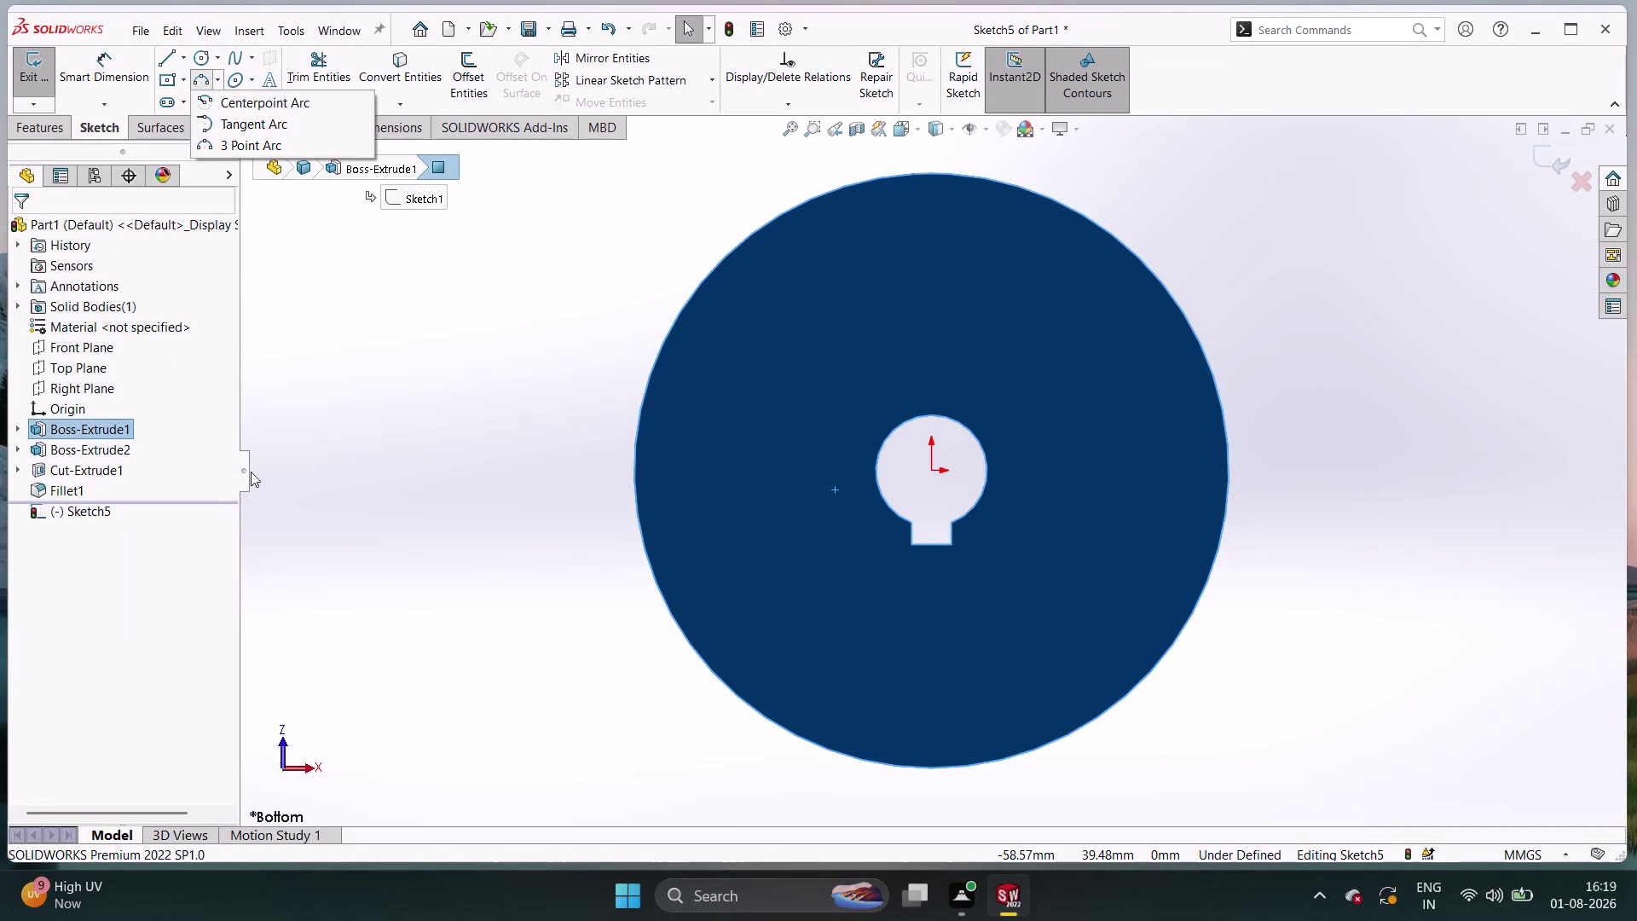
Orbit the disc edge-on and back, checking its face and Ø75 diameter.
key(Escape)
key(Escape)
key(Escape)
middle_drag(303, 476, 469, 530)
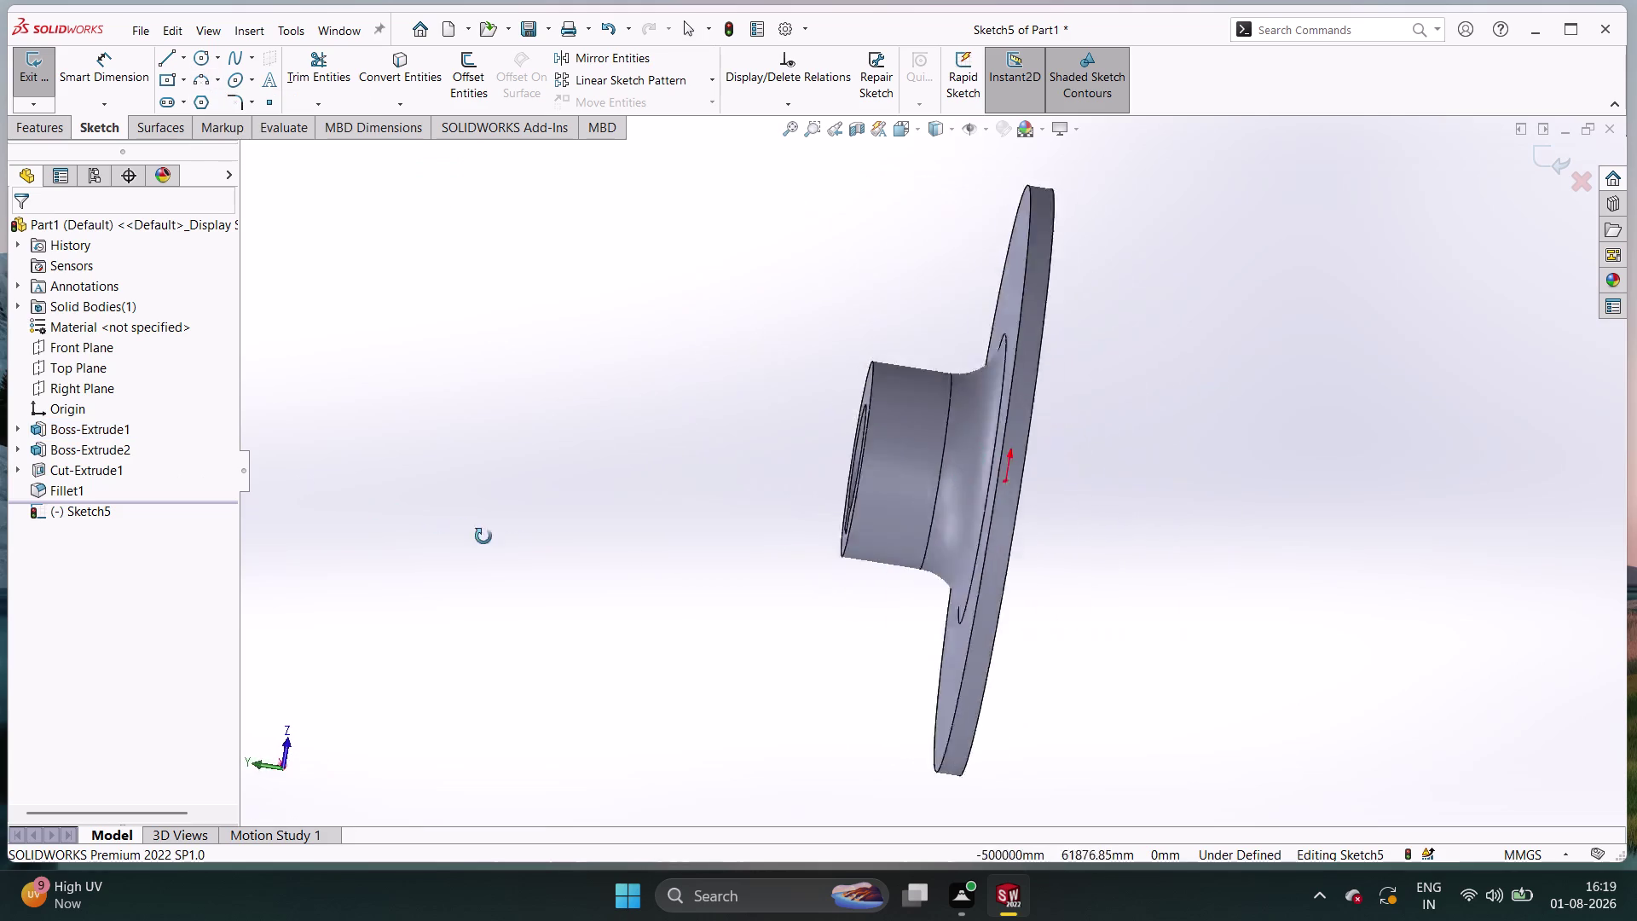
middle_drag(469, 529, 556, 563)
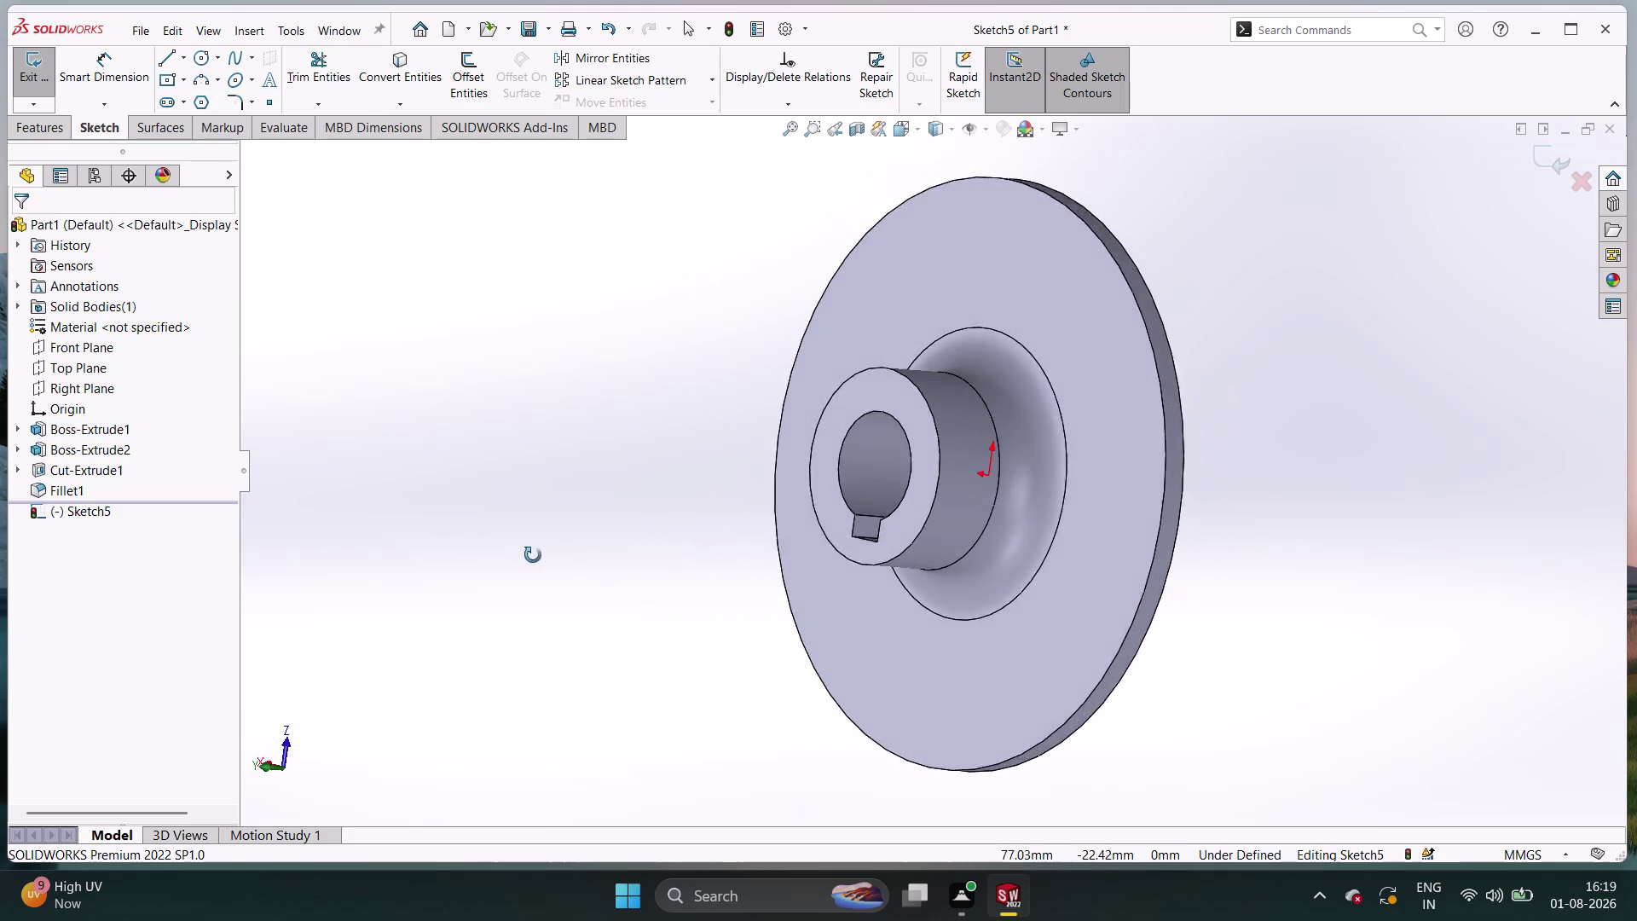
middle_drag(556, 563, 322, 522)
click(703, 495)
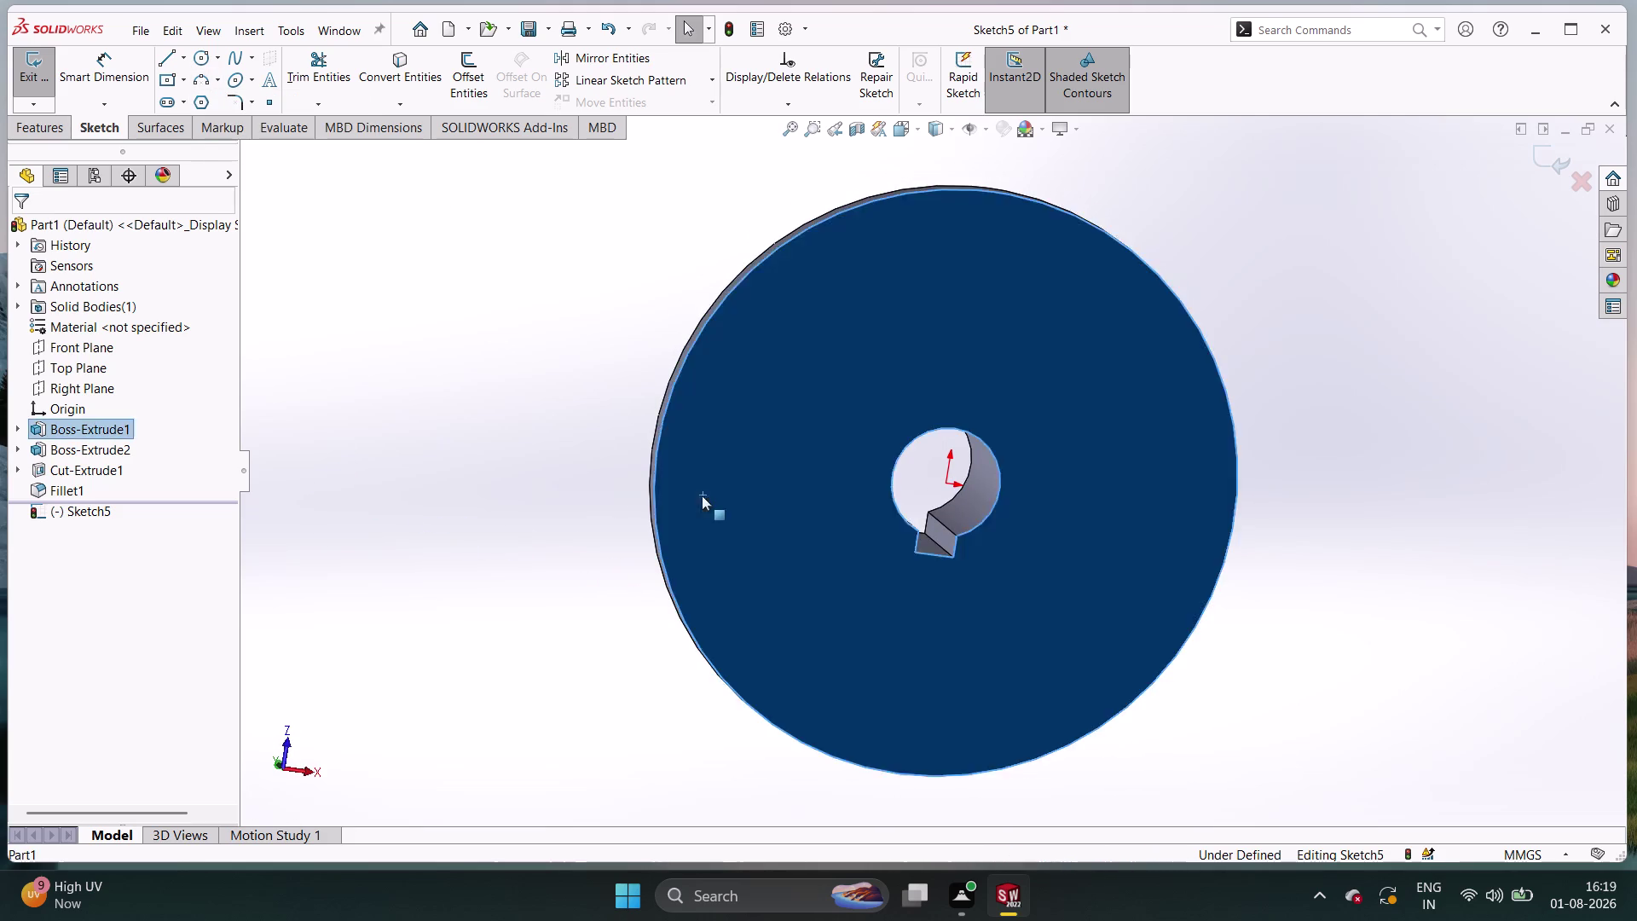
click(831, 485)
double_click(823, 487)
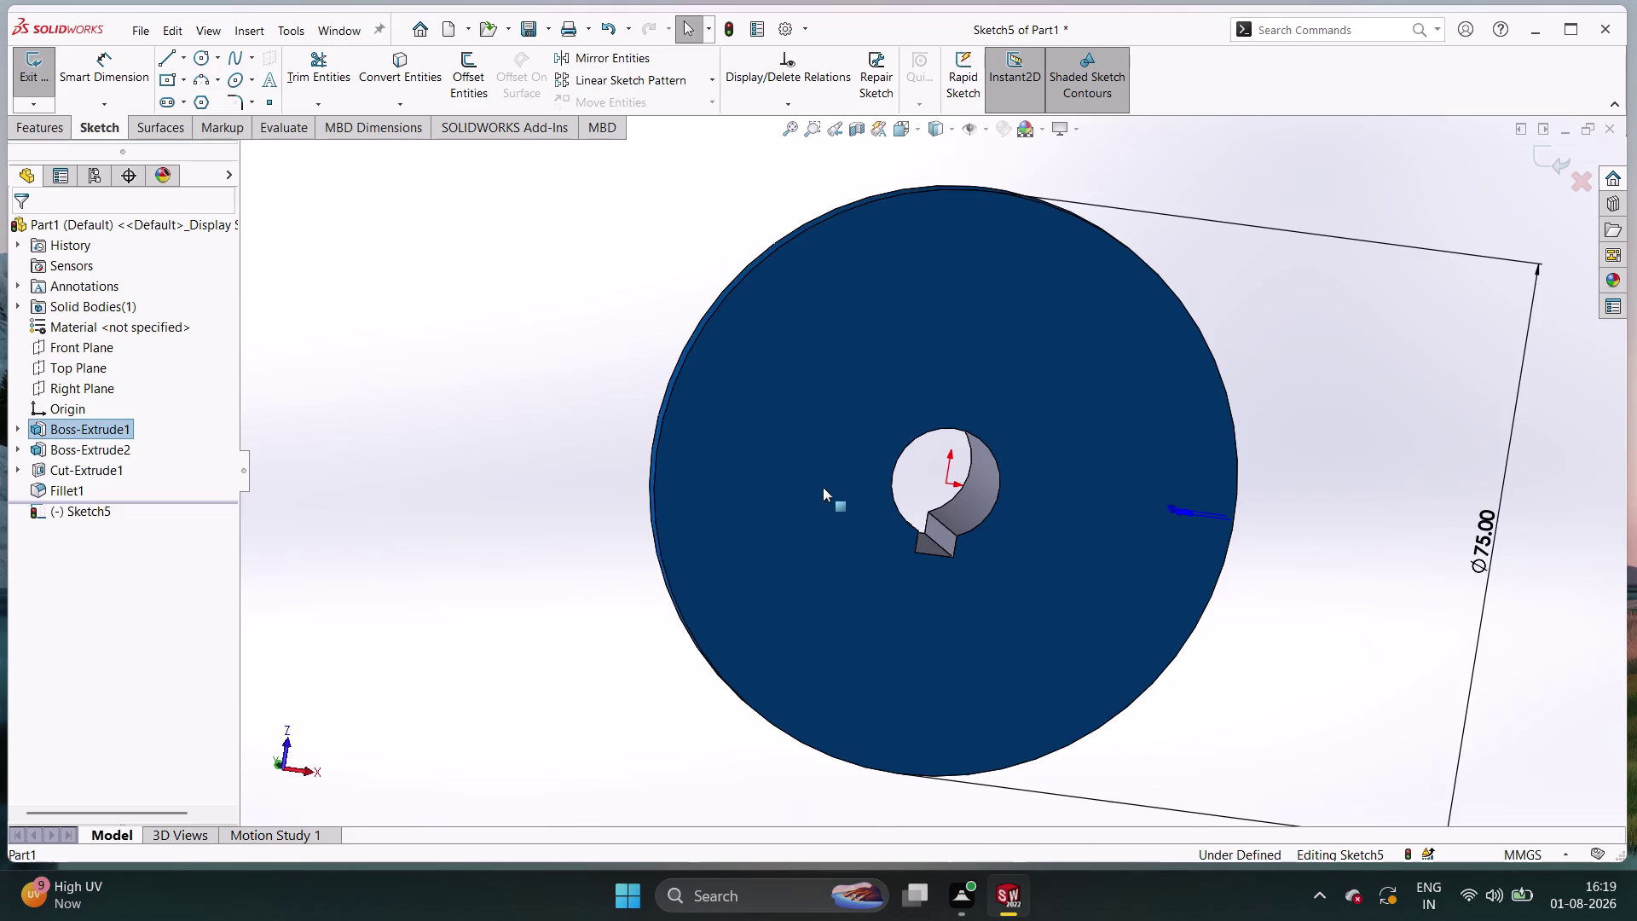
double_click(823, 487)
right_click(823, 487)
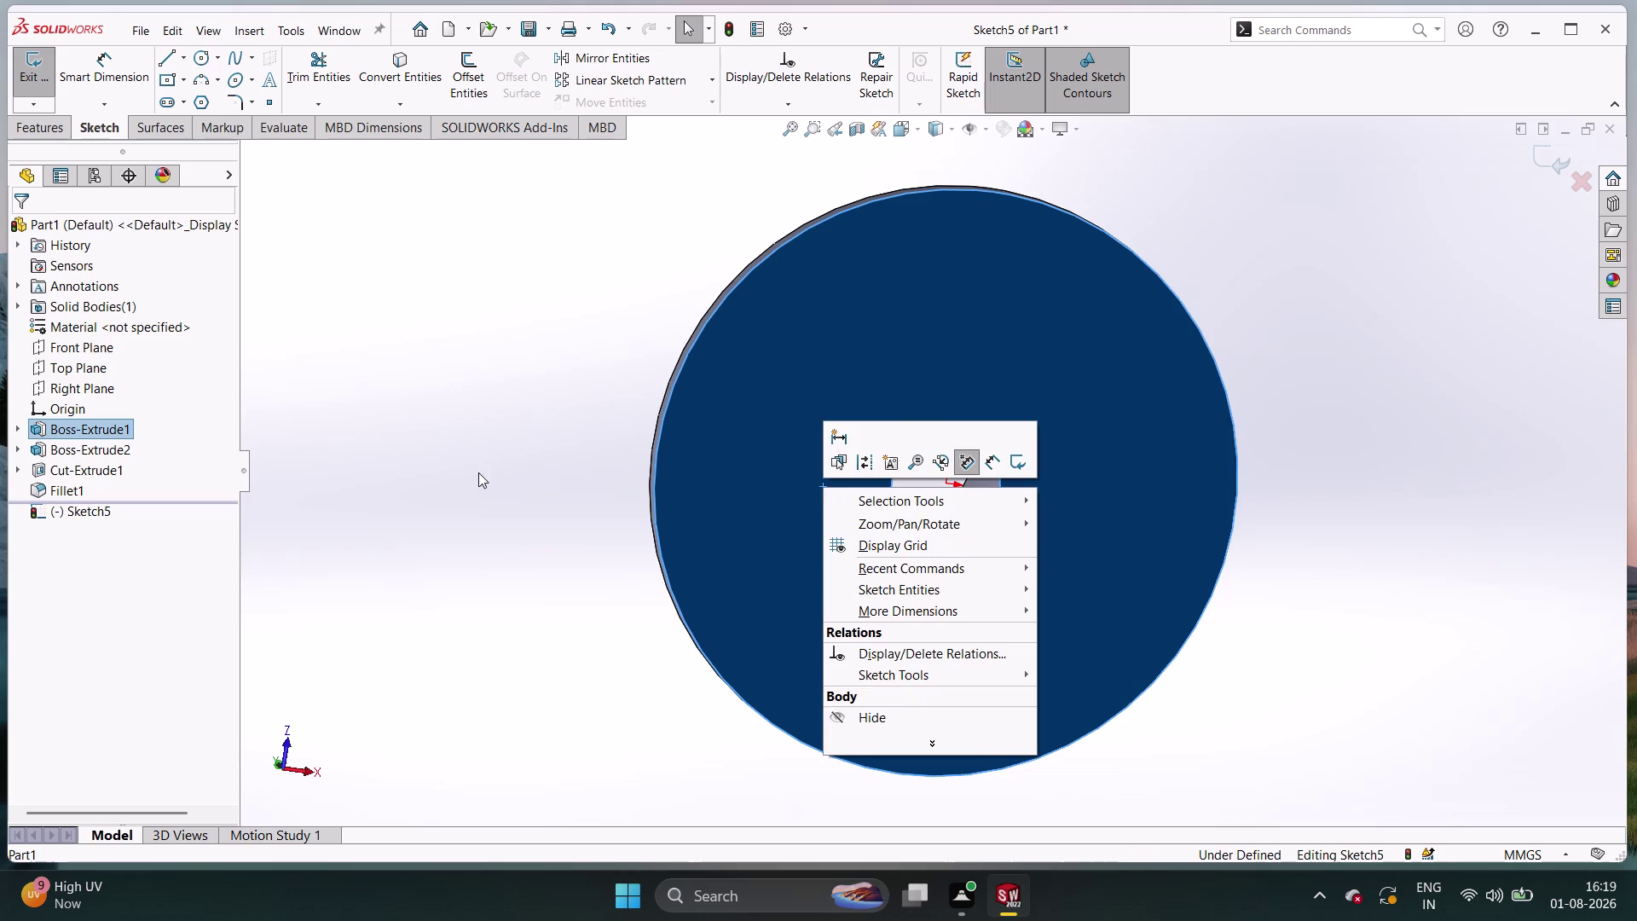
key(Escape)
Readjust the view of the disc face and clear the face selection.
key(Escape)
key(Escape)
key(Escape)
click(758, 418)
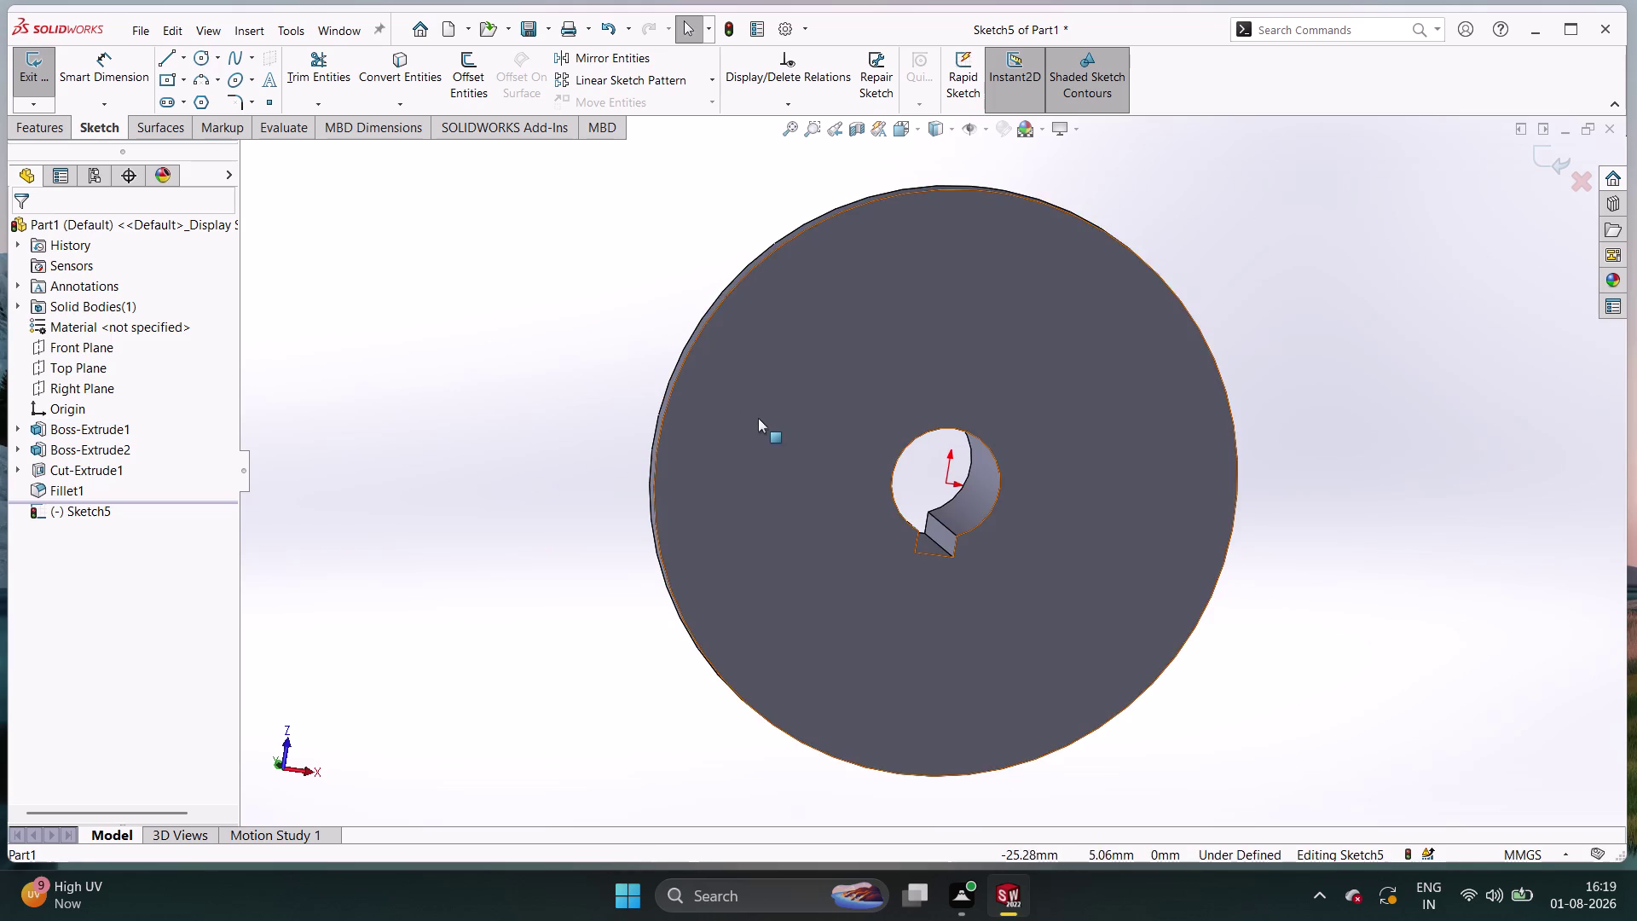
drag(759, 436, 739, 381)
click(738, 381)
middle_drag(761, 438, 655, 401)
middle_drag(792, 377, 886, 374)
click(816, 409)
right_click(816, 408)
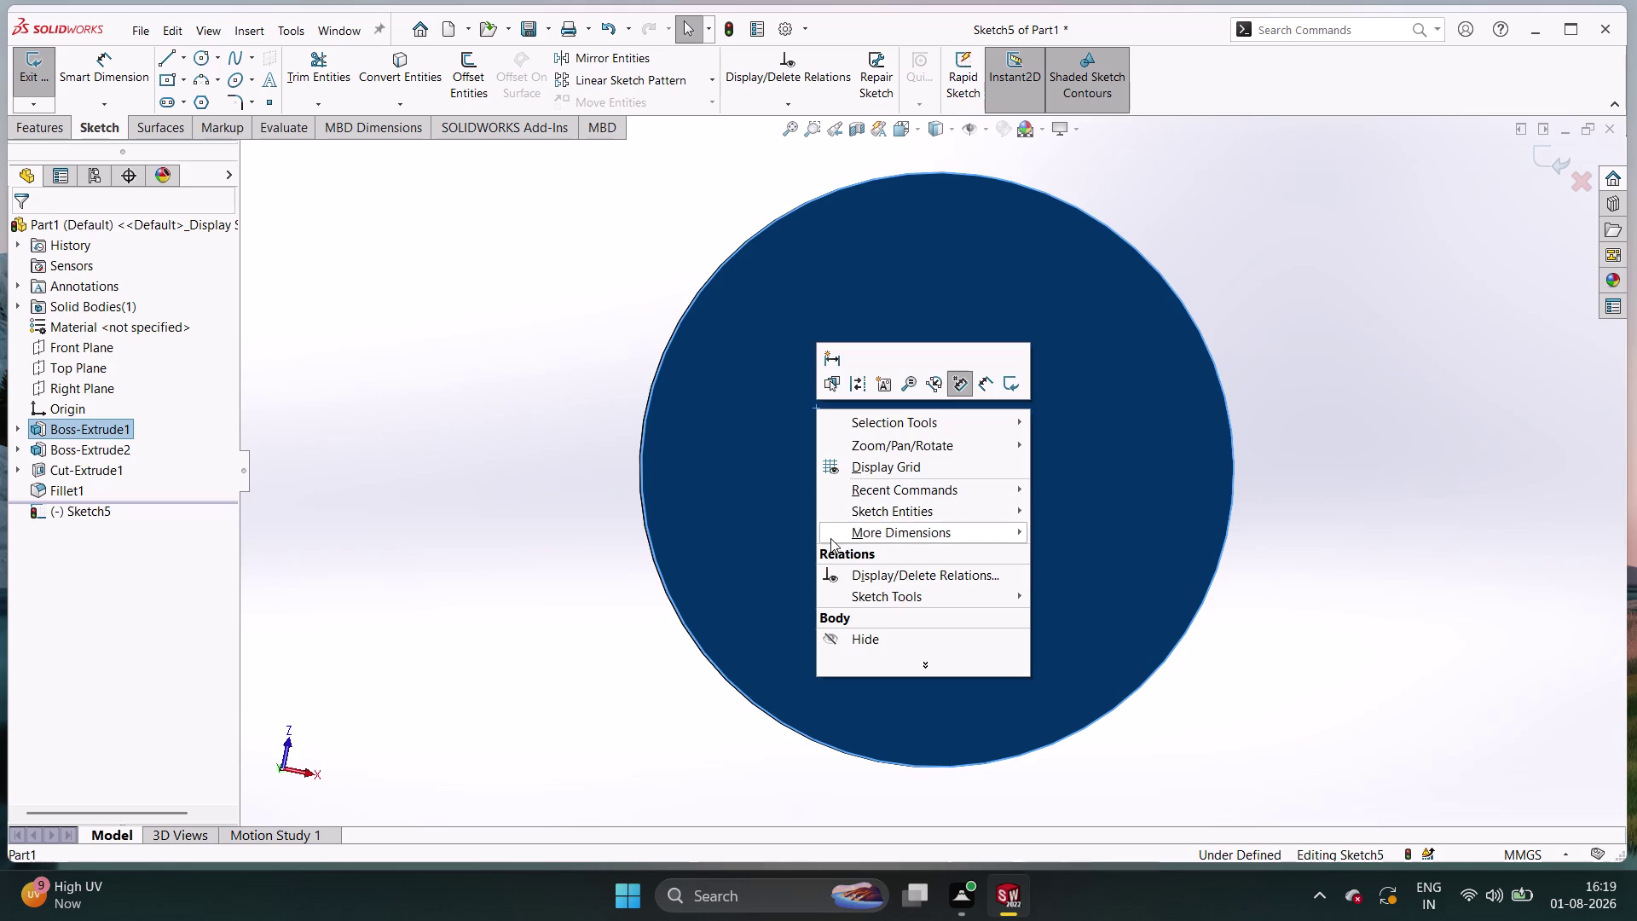
click(573, 580)
click(636, 513)
click(650, 501)
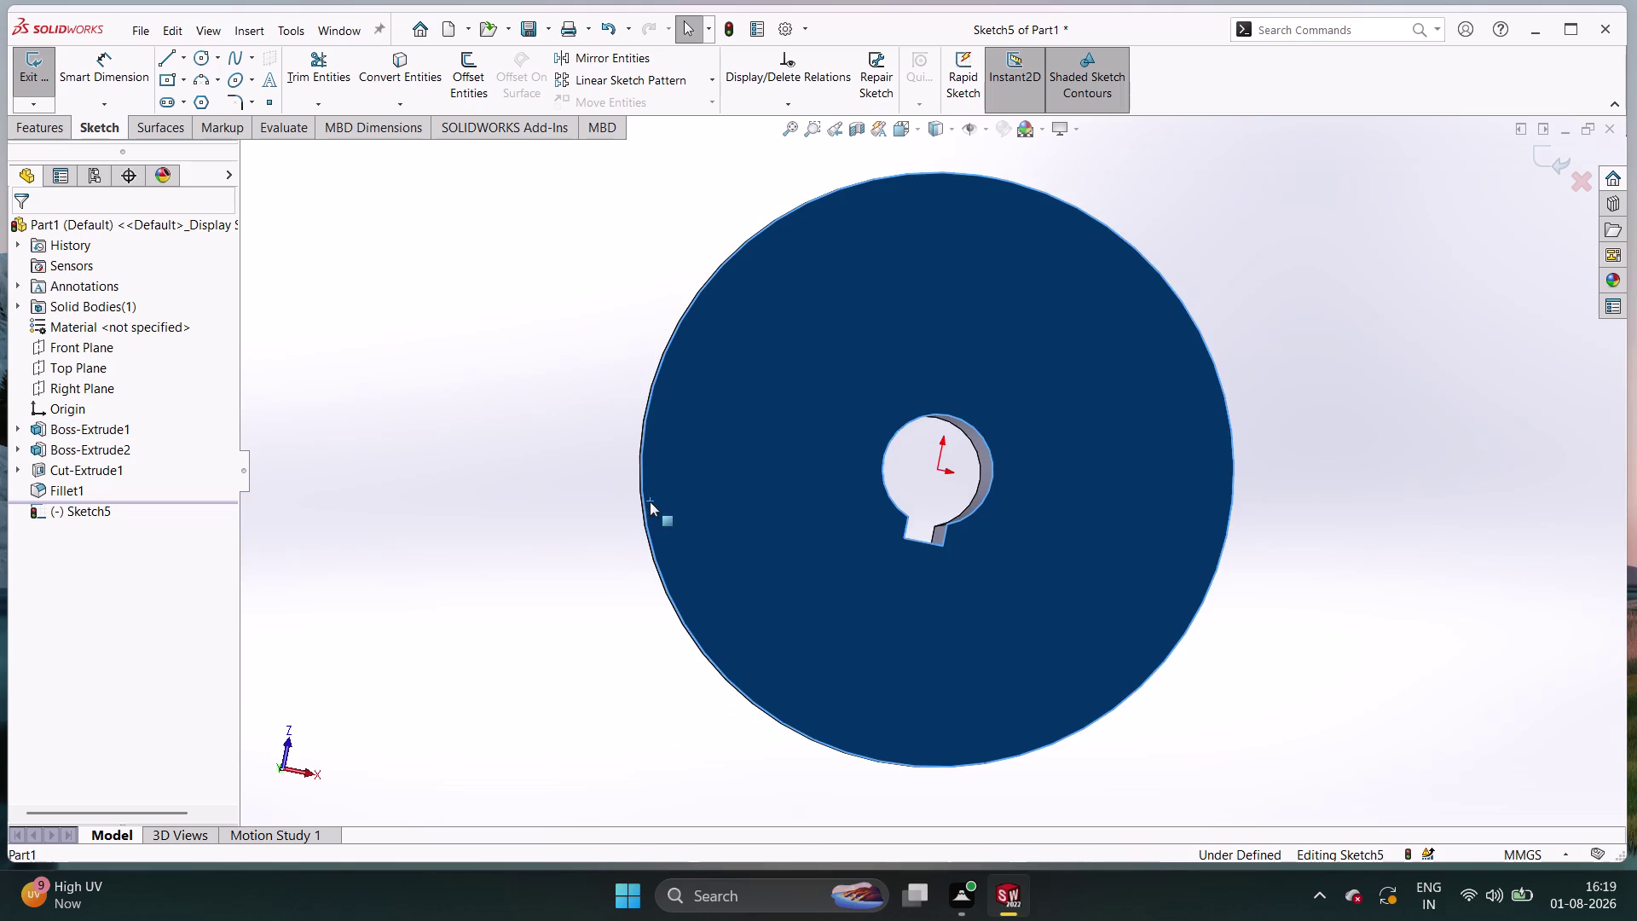
click(680, 459)
key(Escape)
key(Escape)
key(Escape)
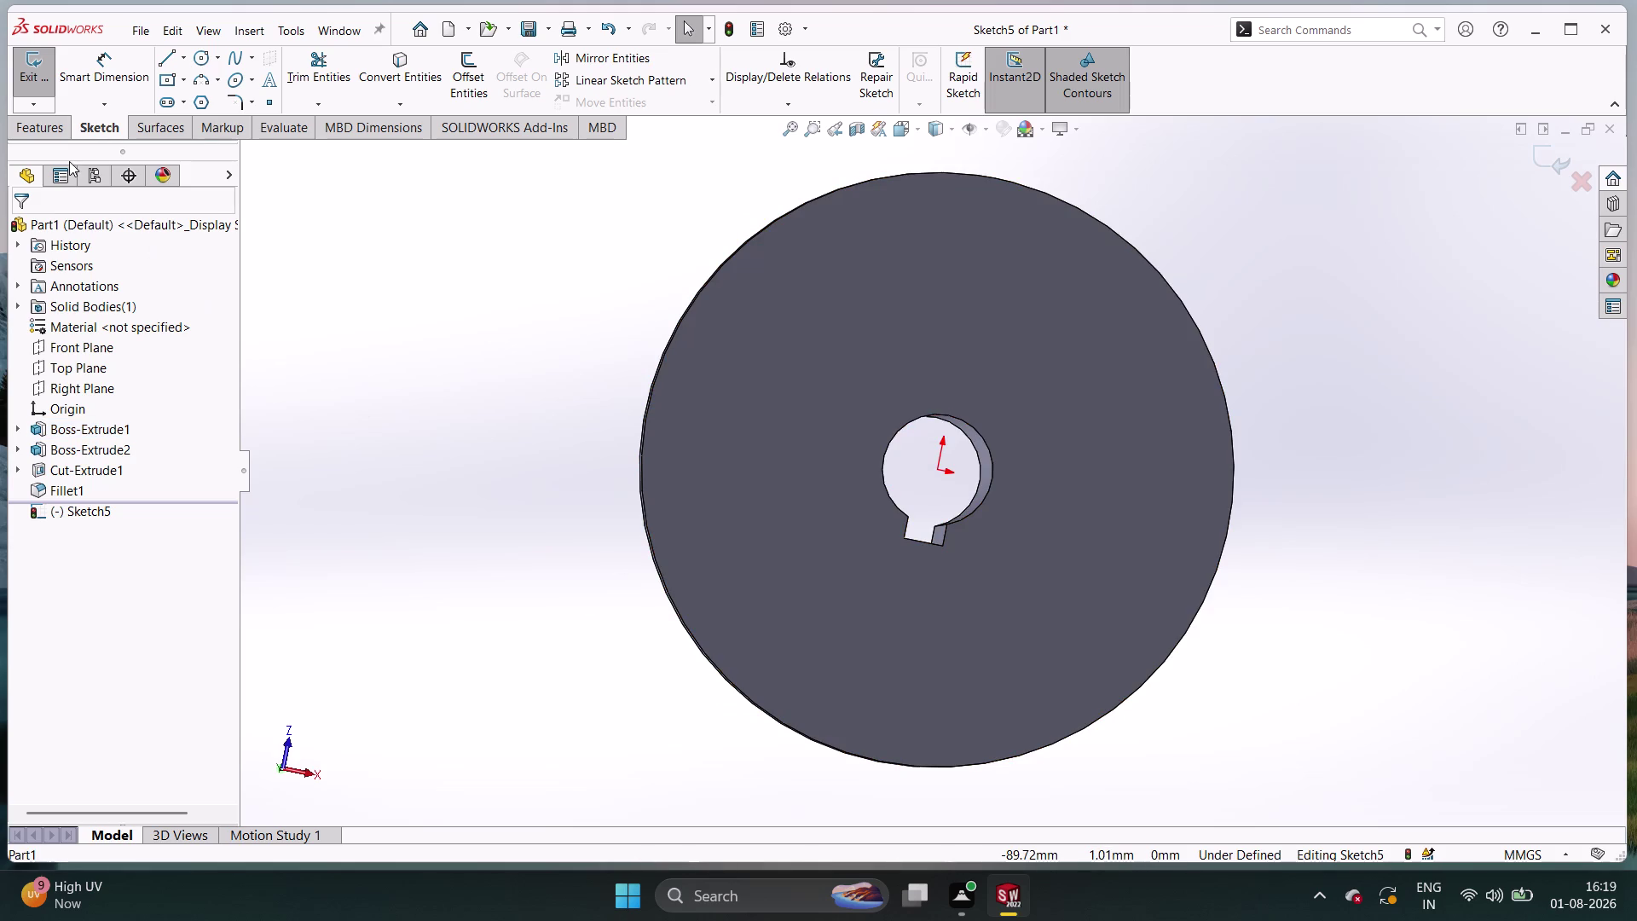
Tilt the view to inspect the keyway depth, then reselect the disc's flat face.
click(35, 120)
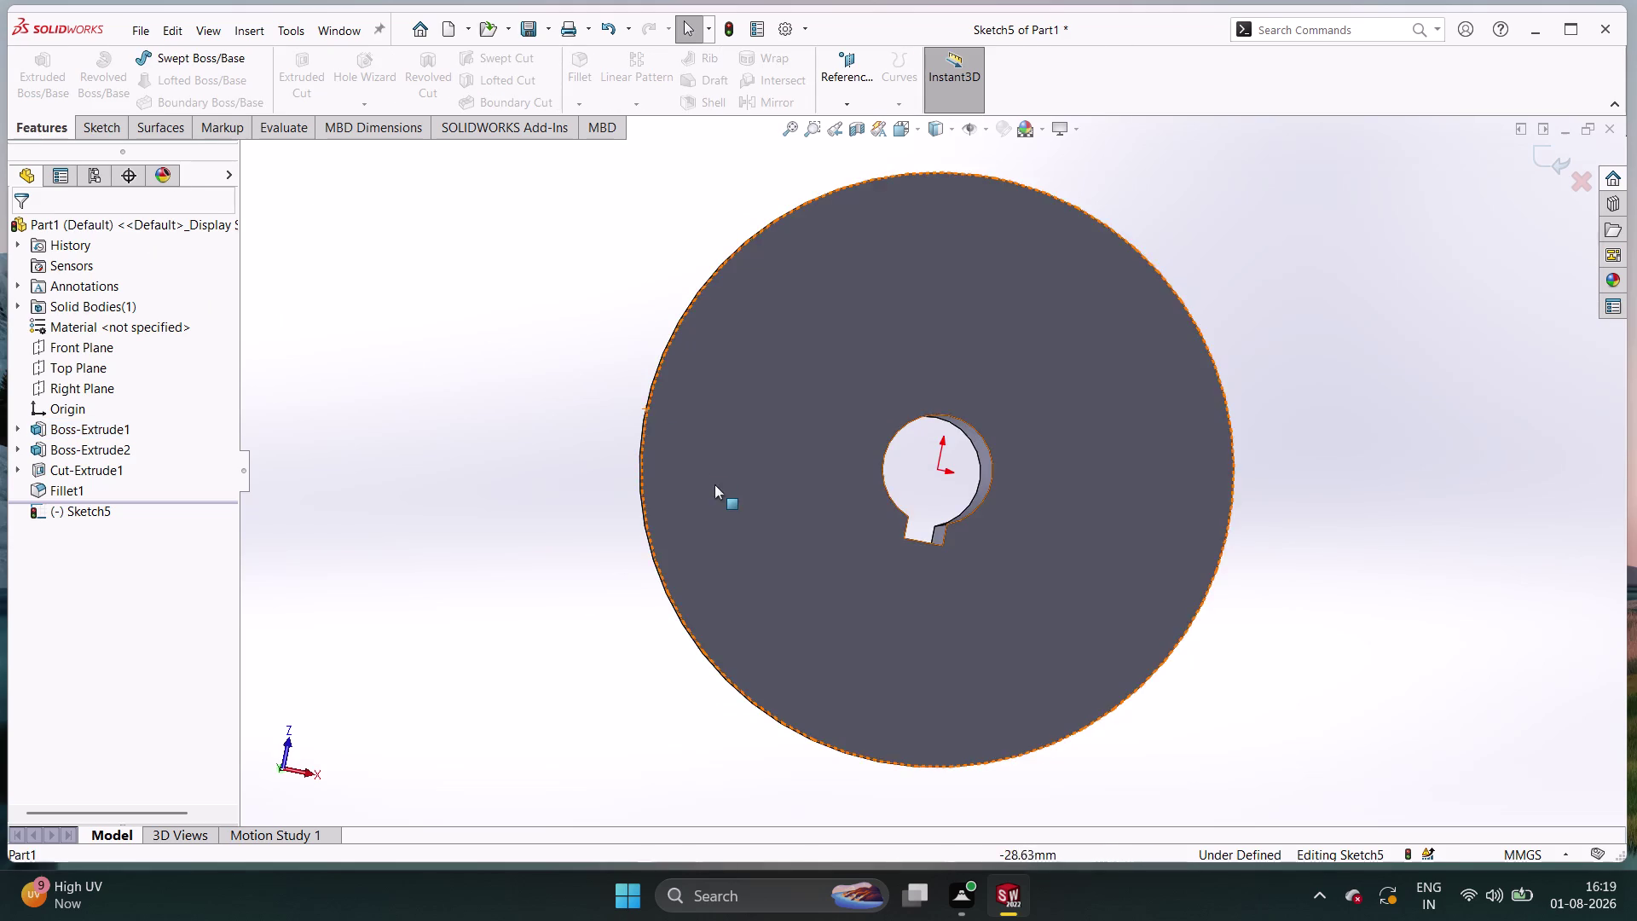
double_click(714, 484)
click(754, 448)
click(759, 448)
key(Escape)
key(Escape)
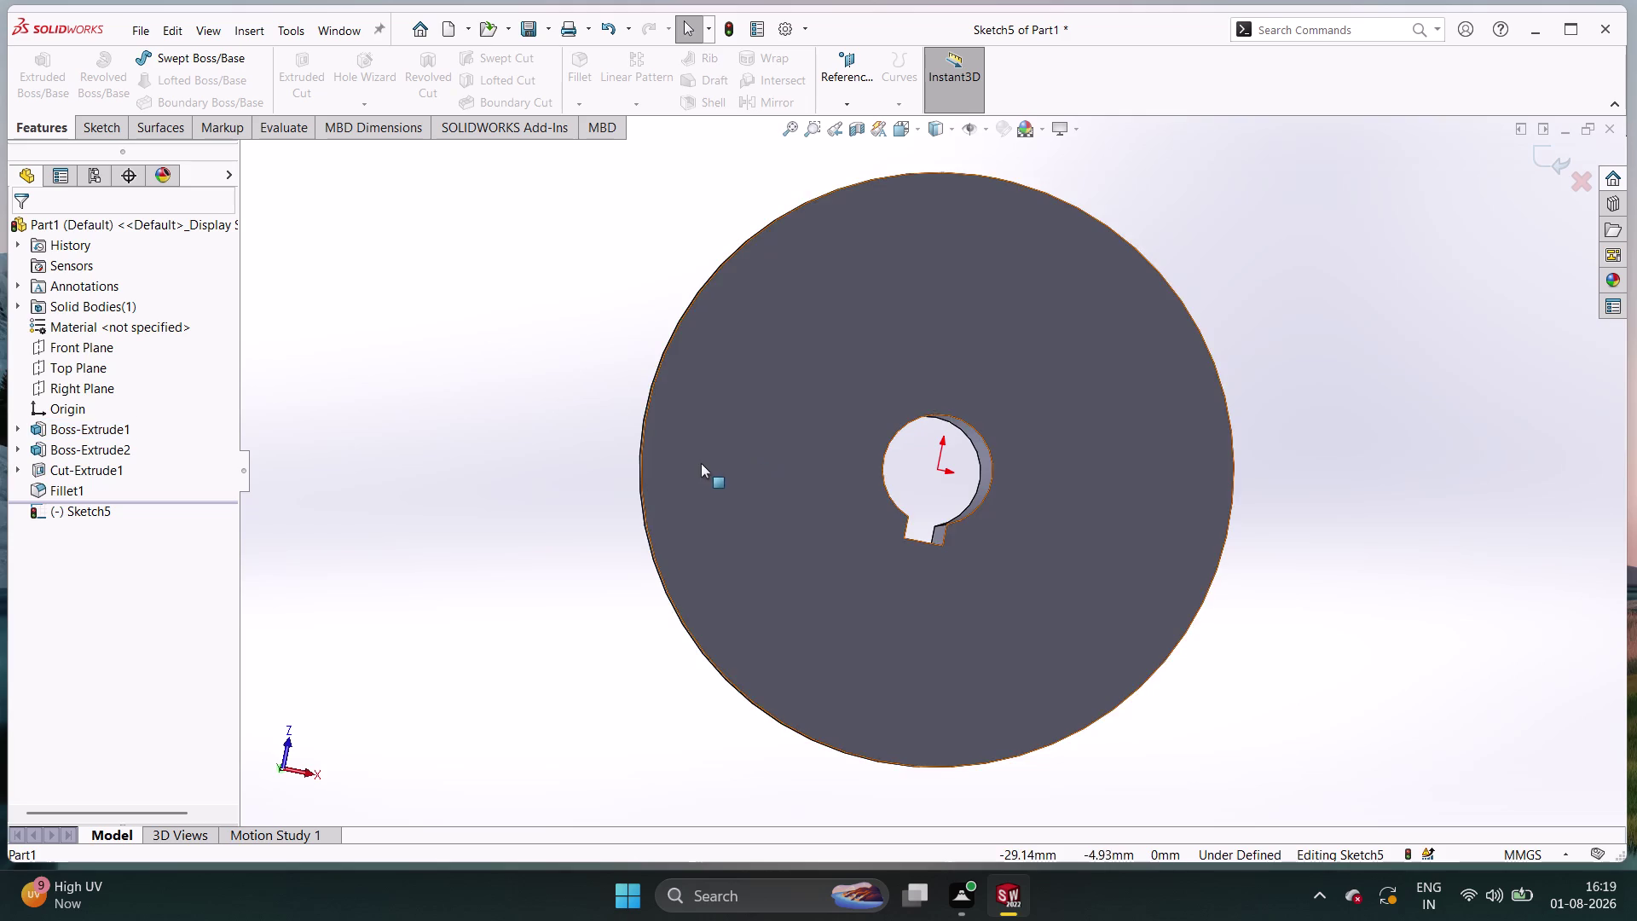
middle_drag(690, 469, 699, 475)
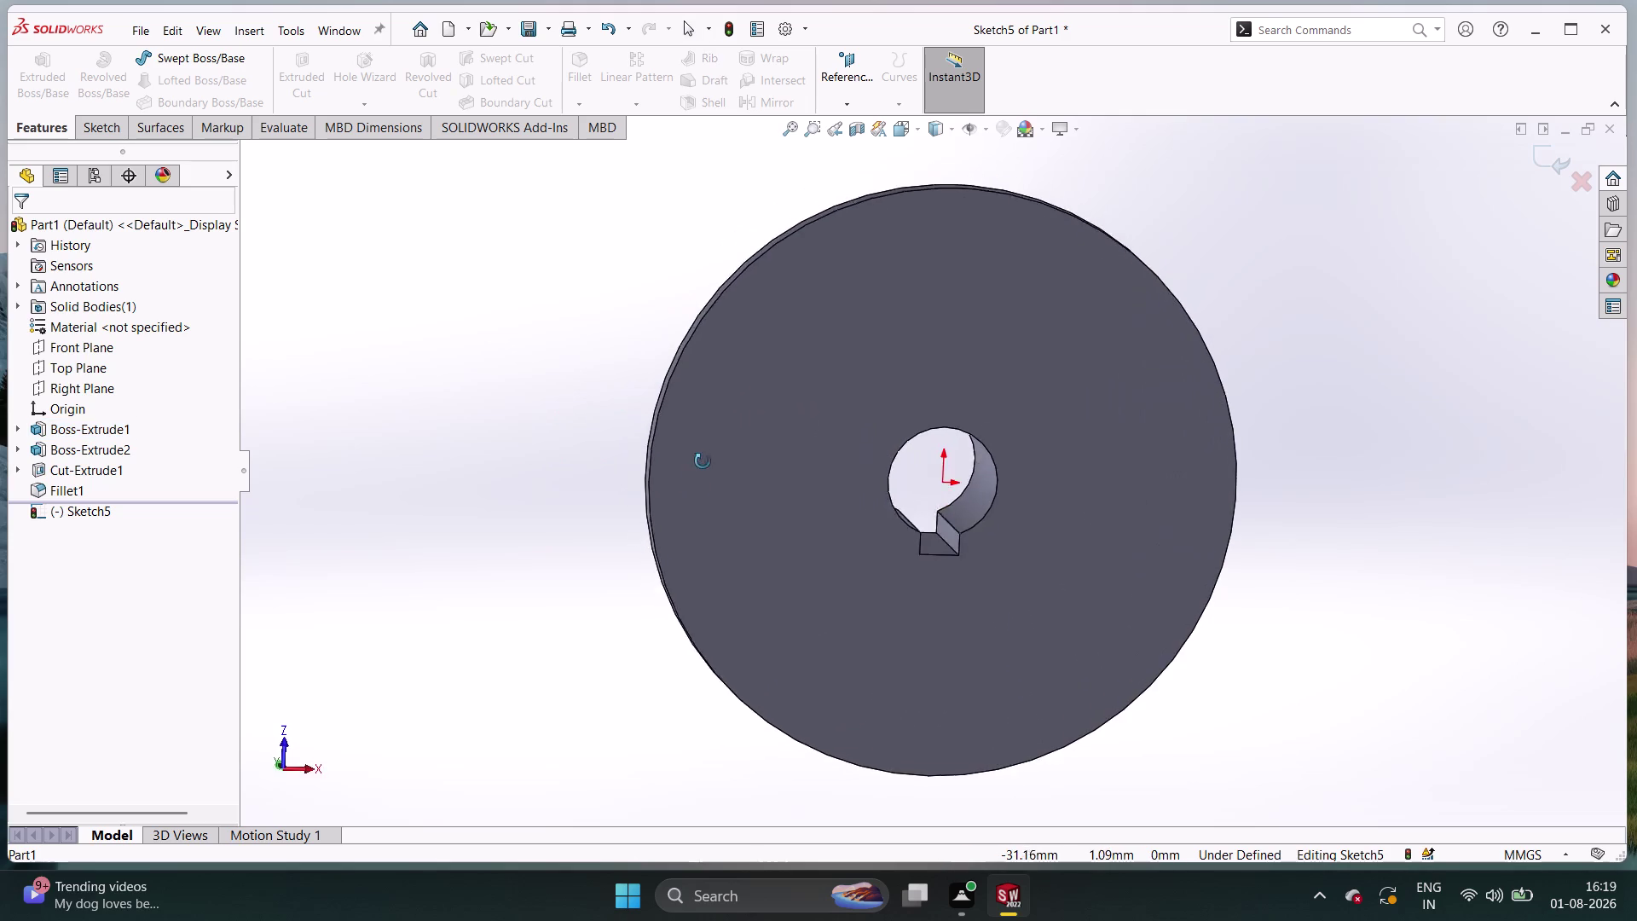
middle_drag(700, 475, 694, 444)
click(736, 462)
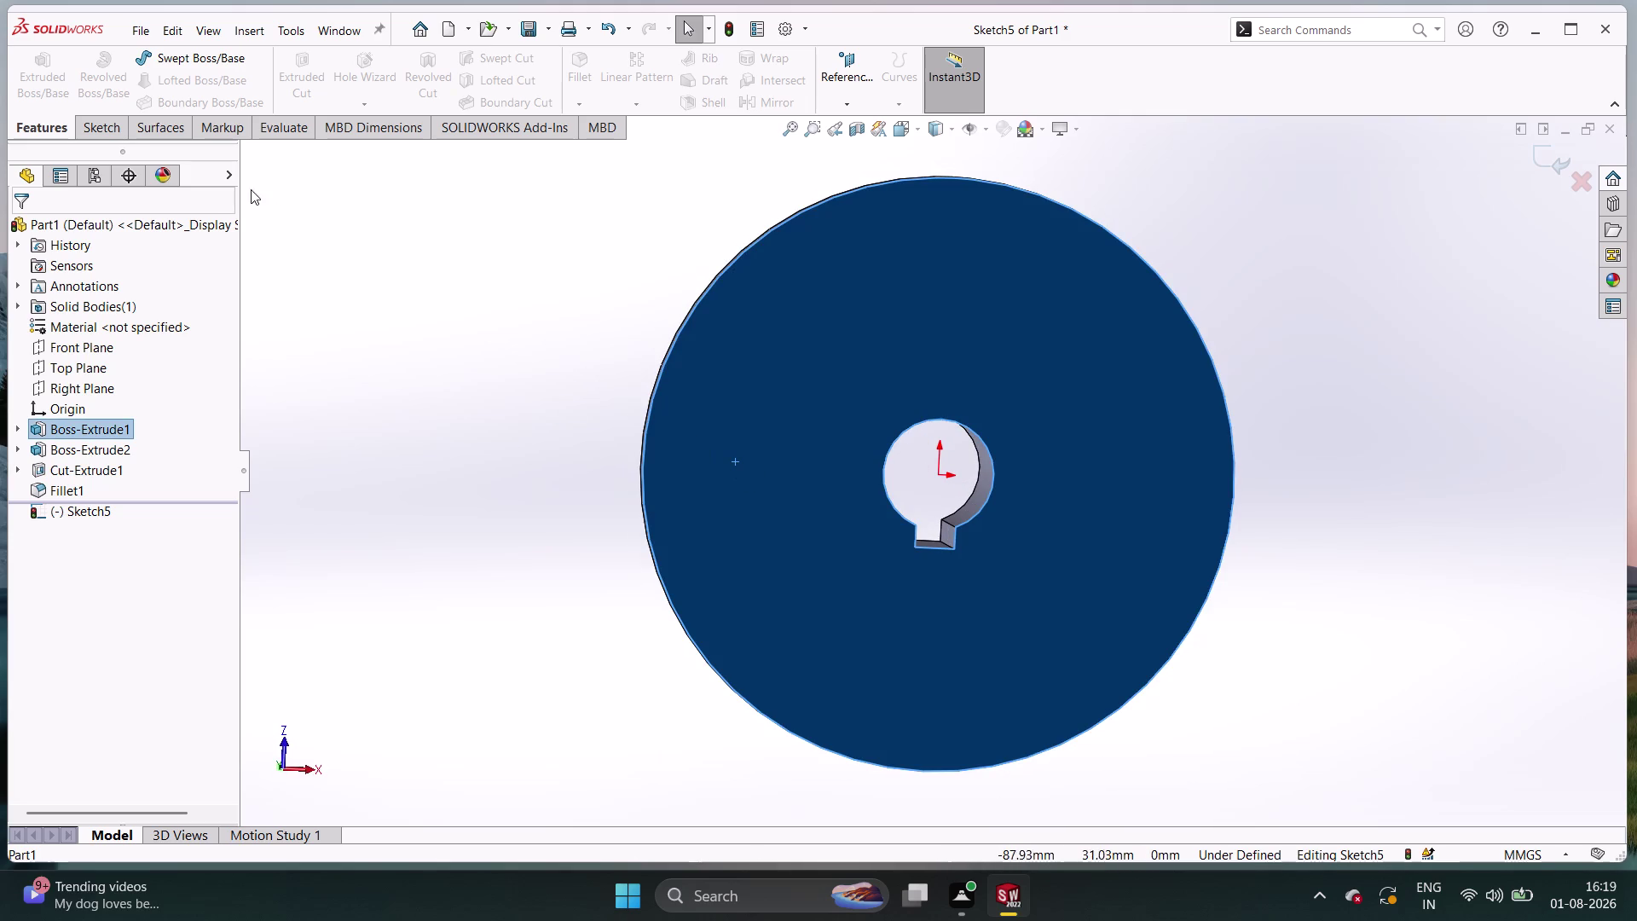
Exit Sketch5 and discard it so it leaves the FeatureManager tree.
click(104, 120)
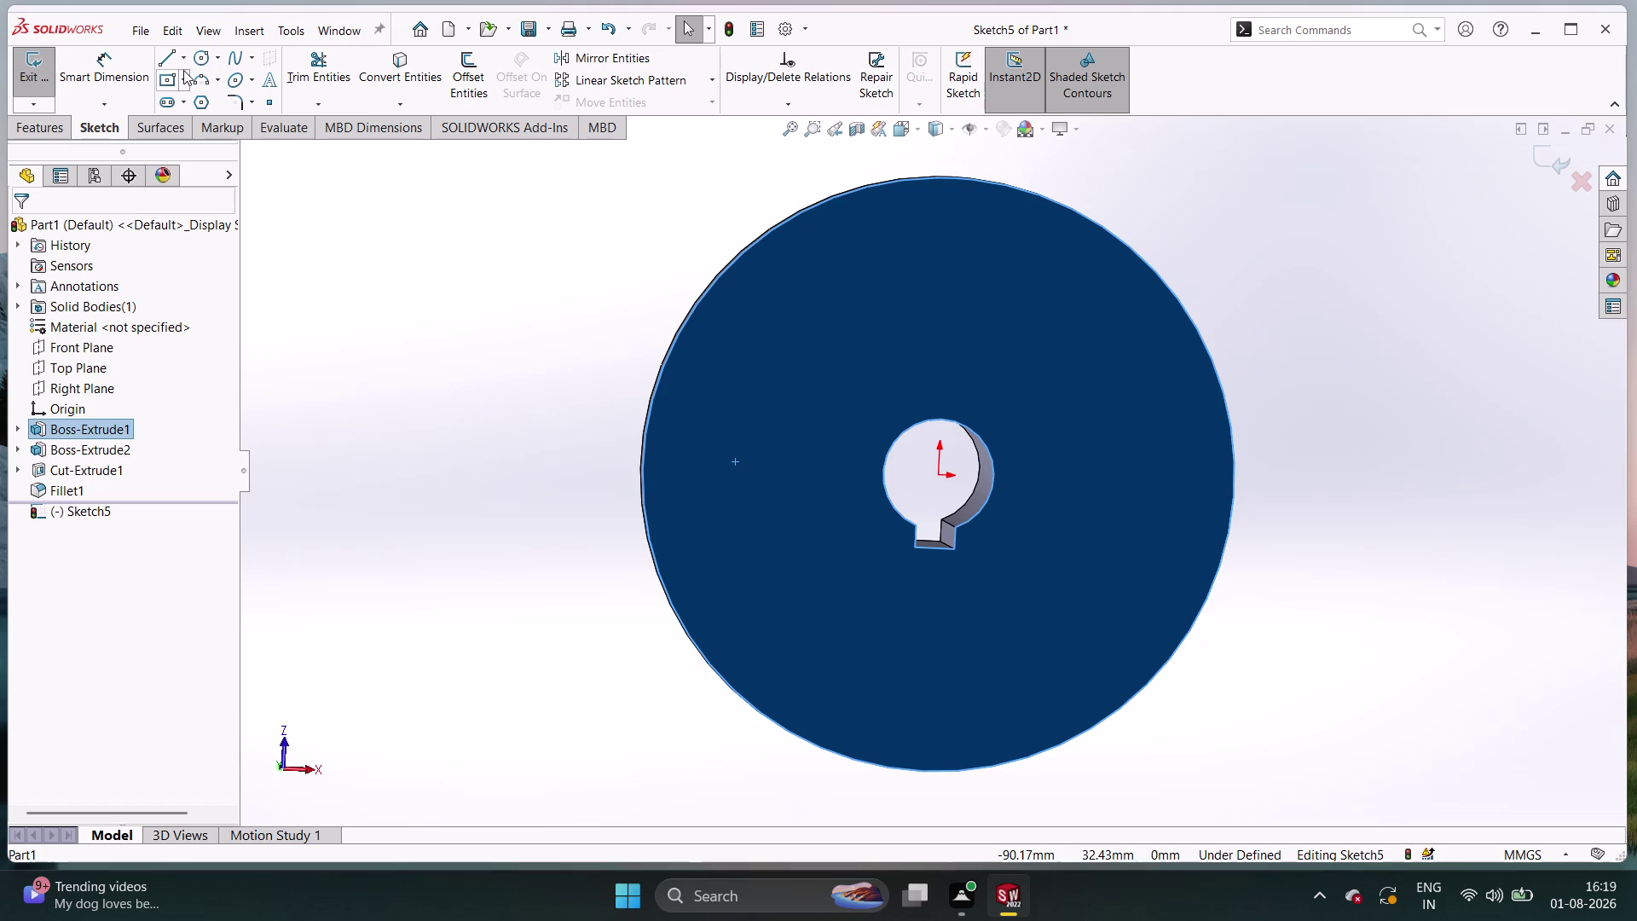
click(716, 536)
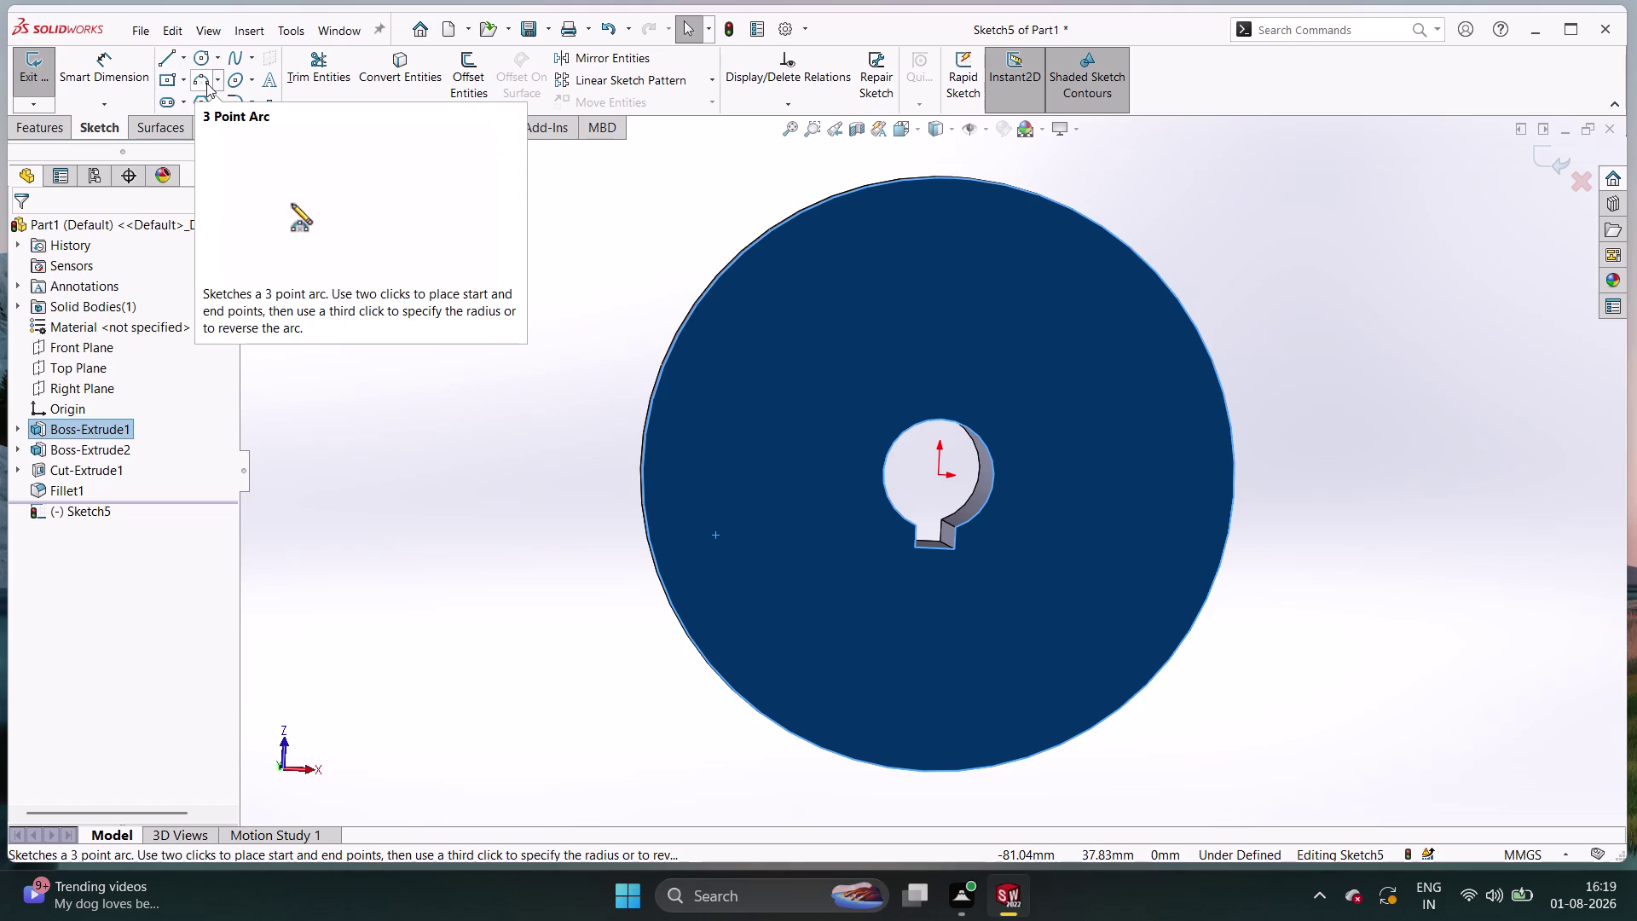
click(206, 83)
click(168, 302)
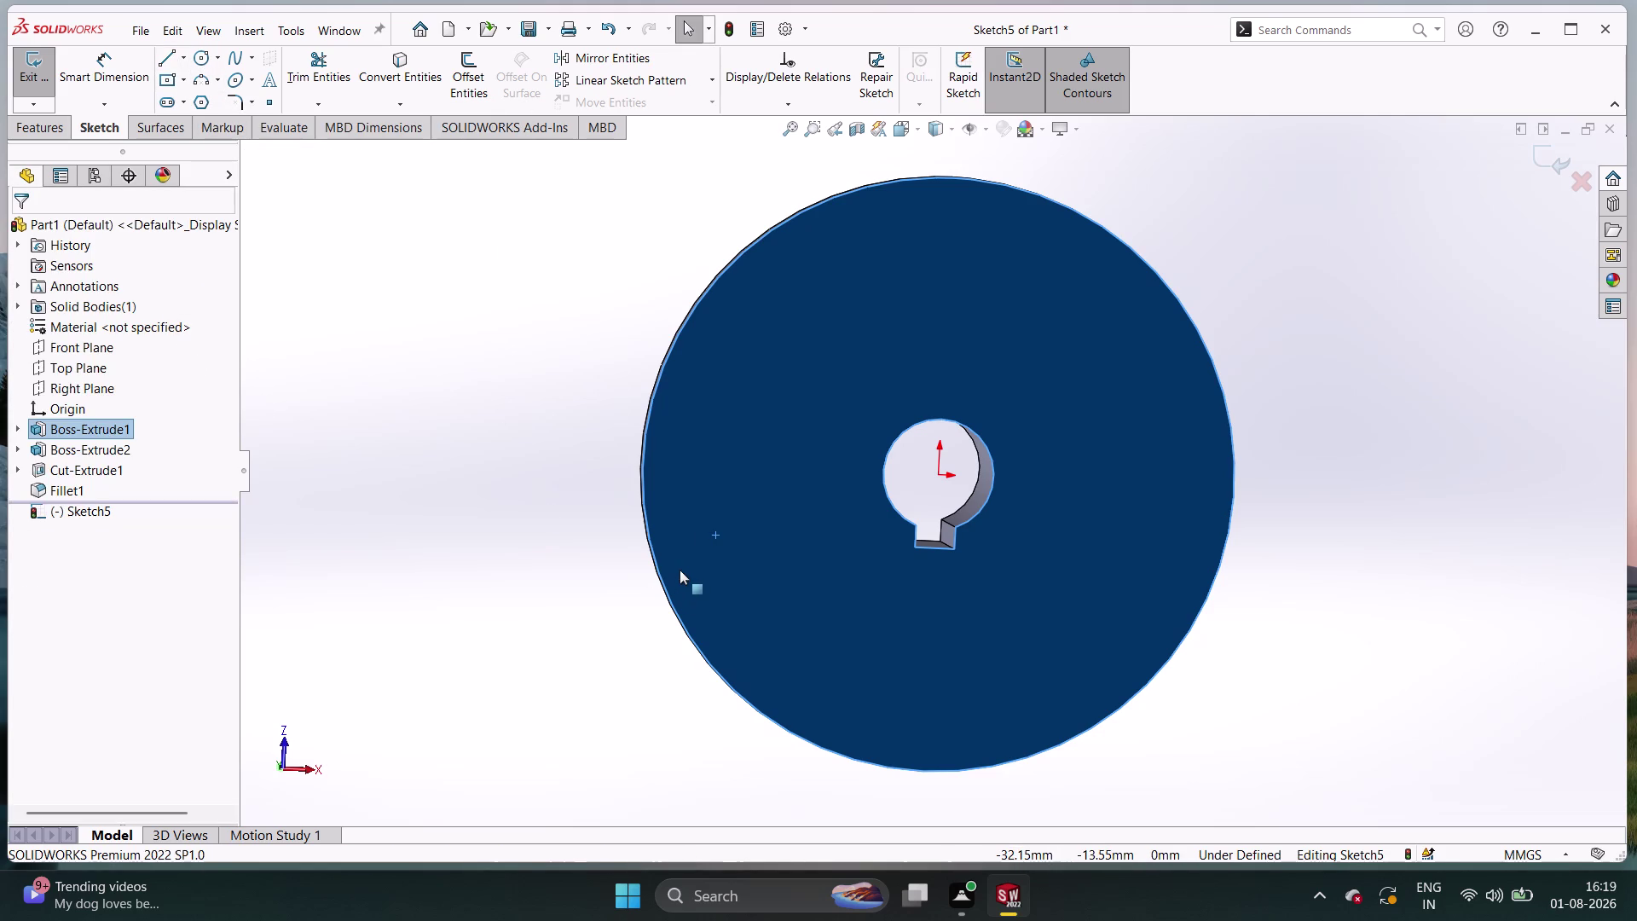
triple_click(467, 625)
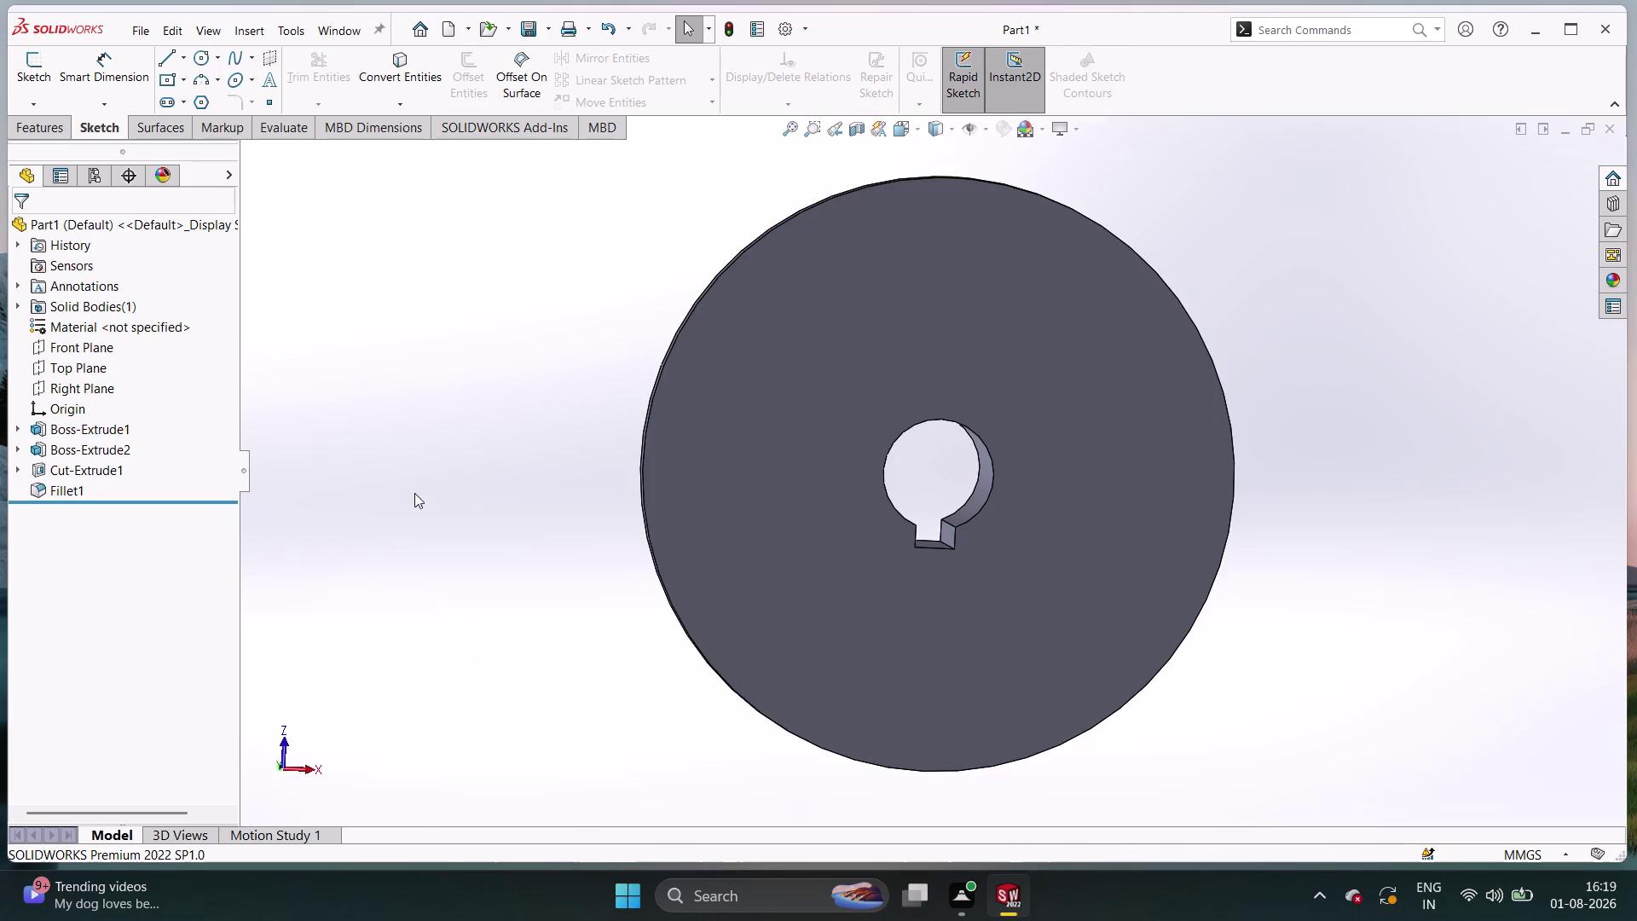
Open the disc's original Sketch1 for editing, then back out of it.
click(414, 493)
drag(414, 493, 415, 483)
click(773, 619)
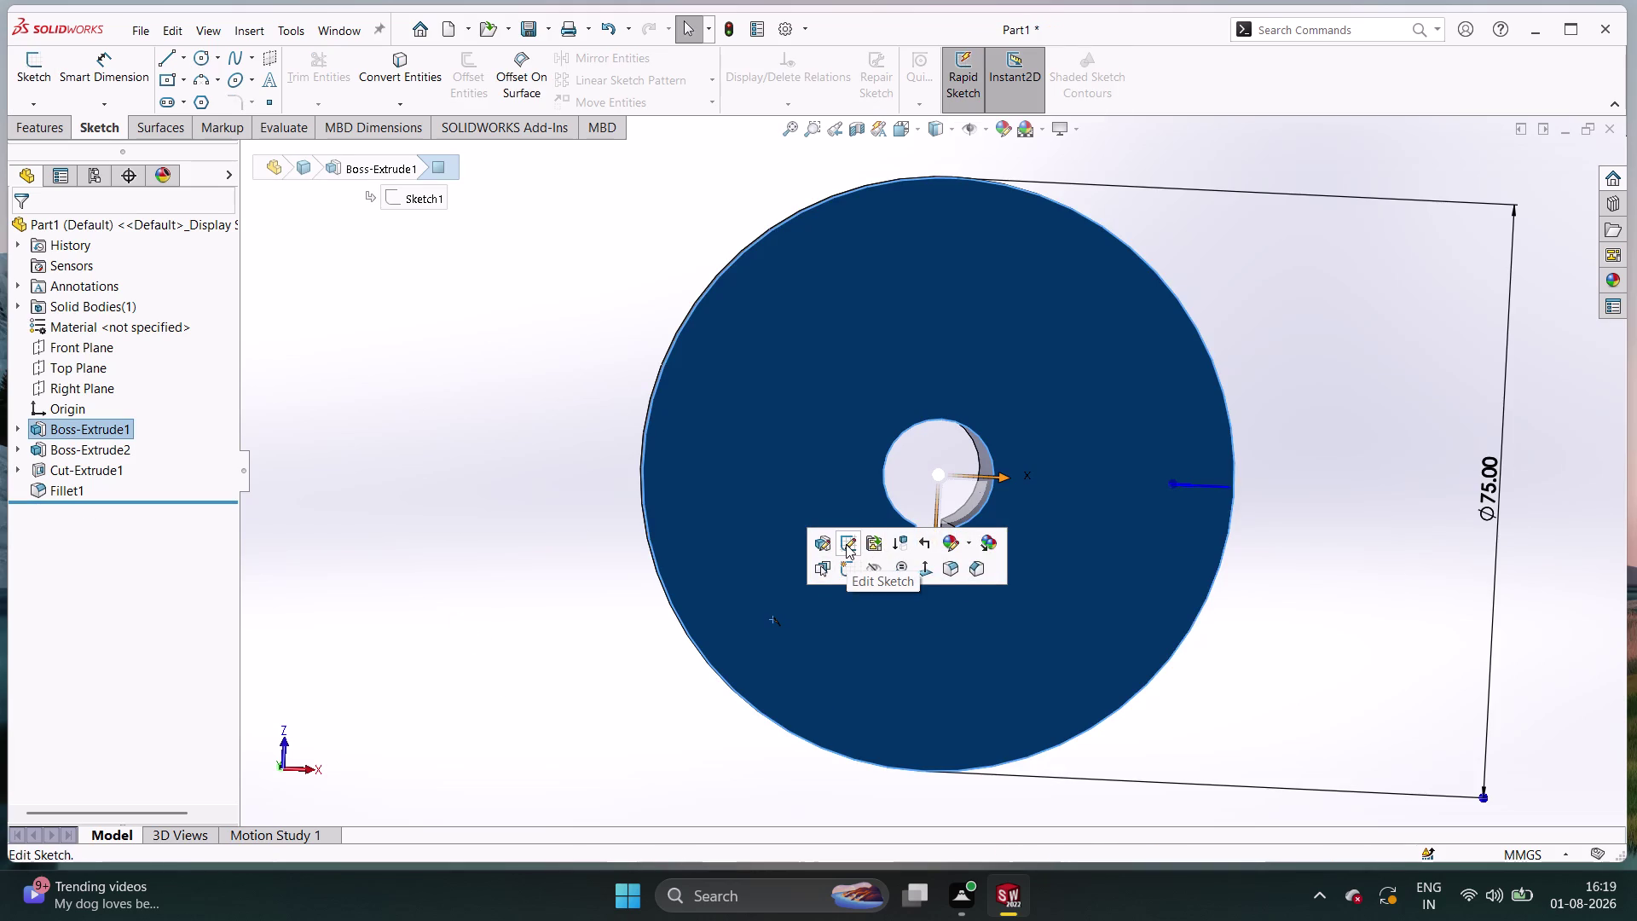
click(846, 544)
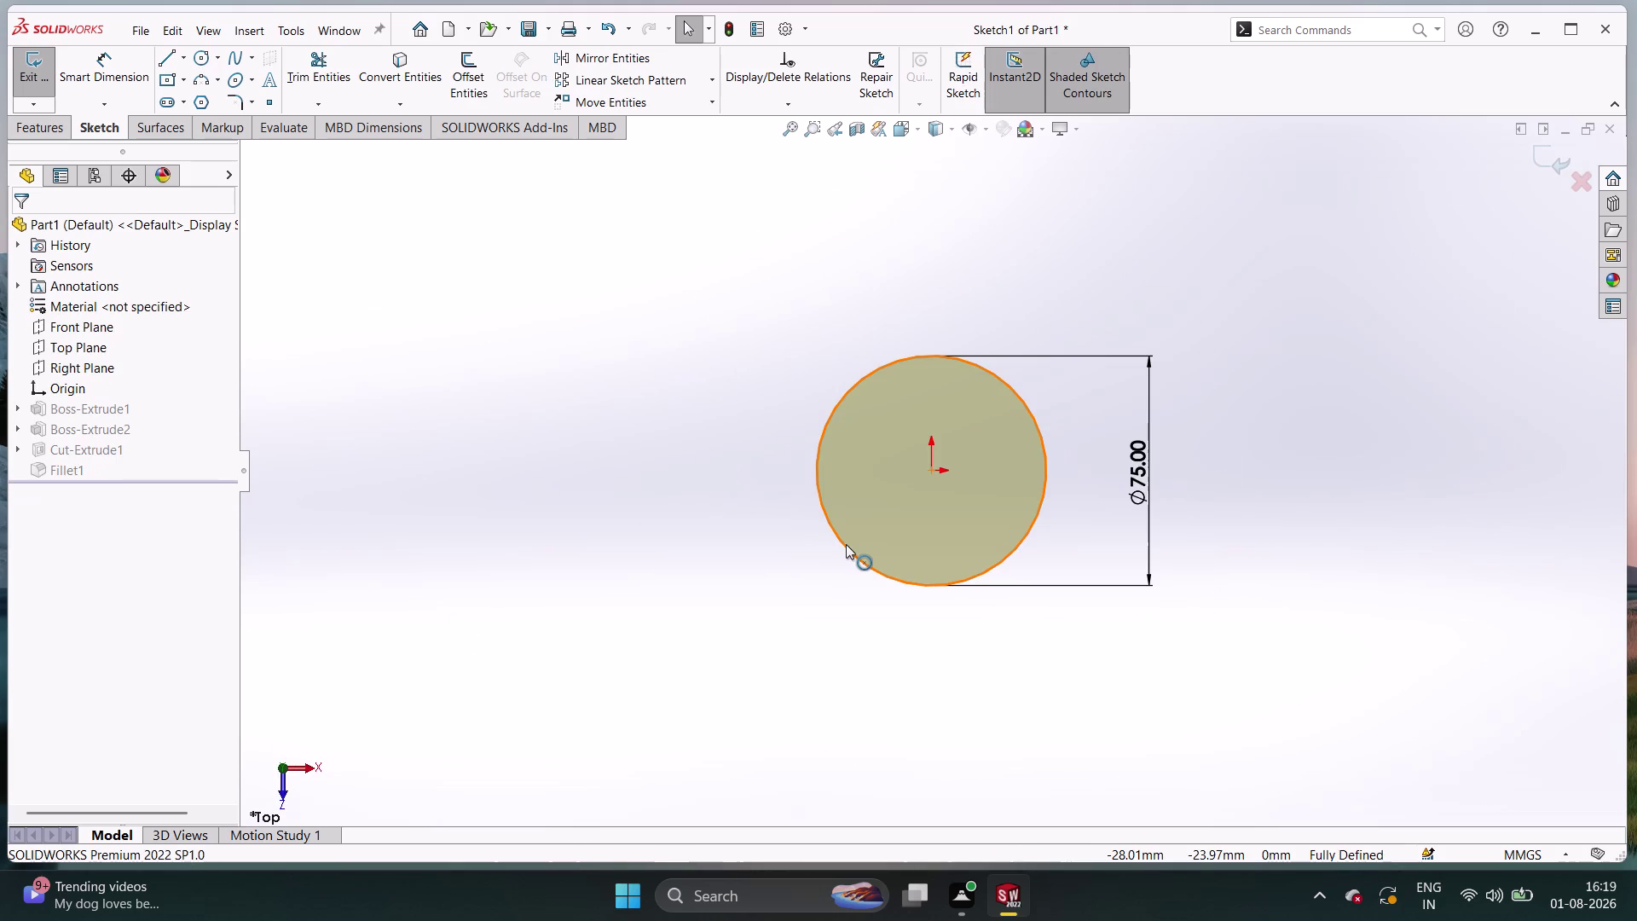
key(ctrl+z)
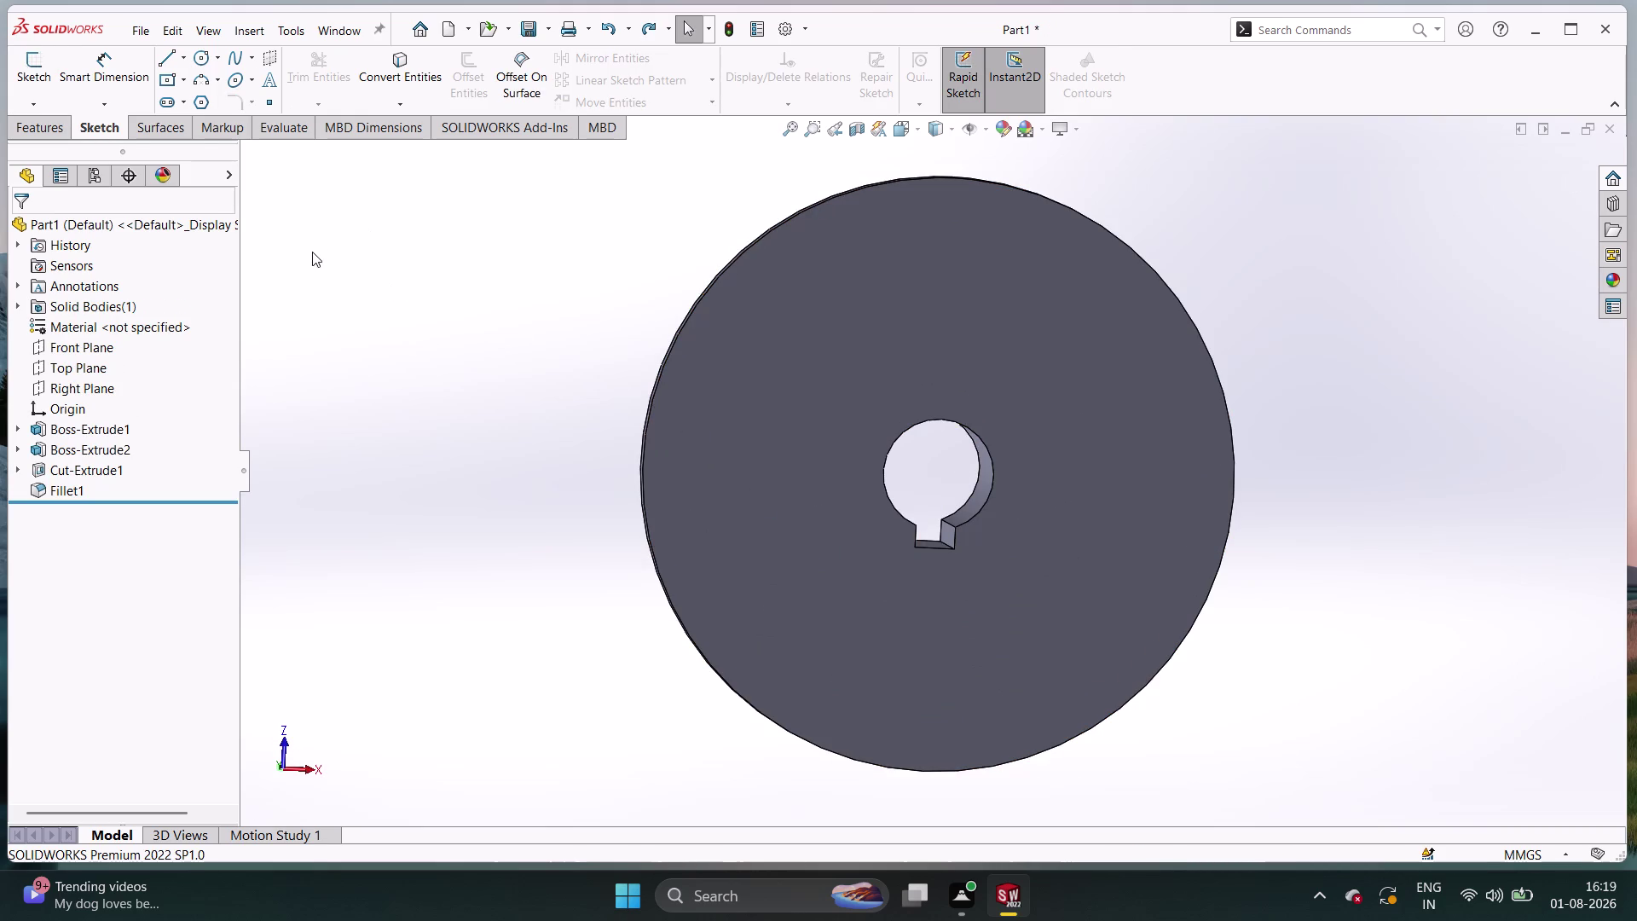
Start new Sketch6 on the disc's flat face.
click(759, 527)
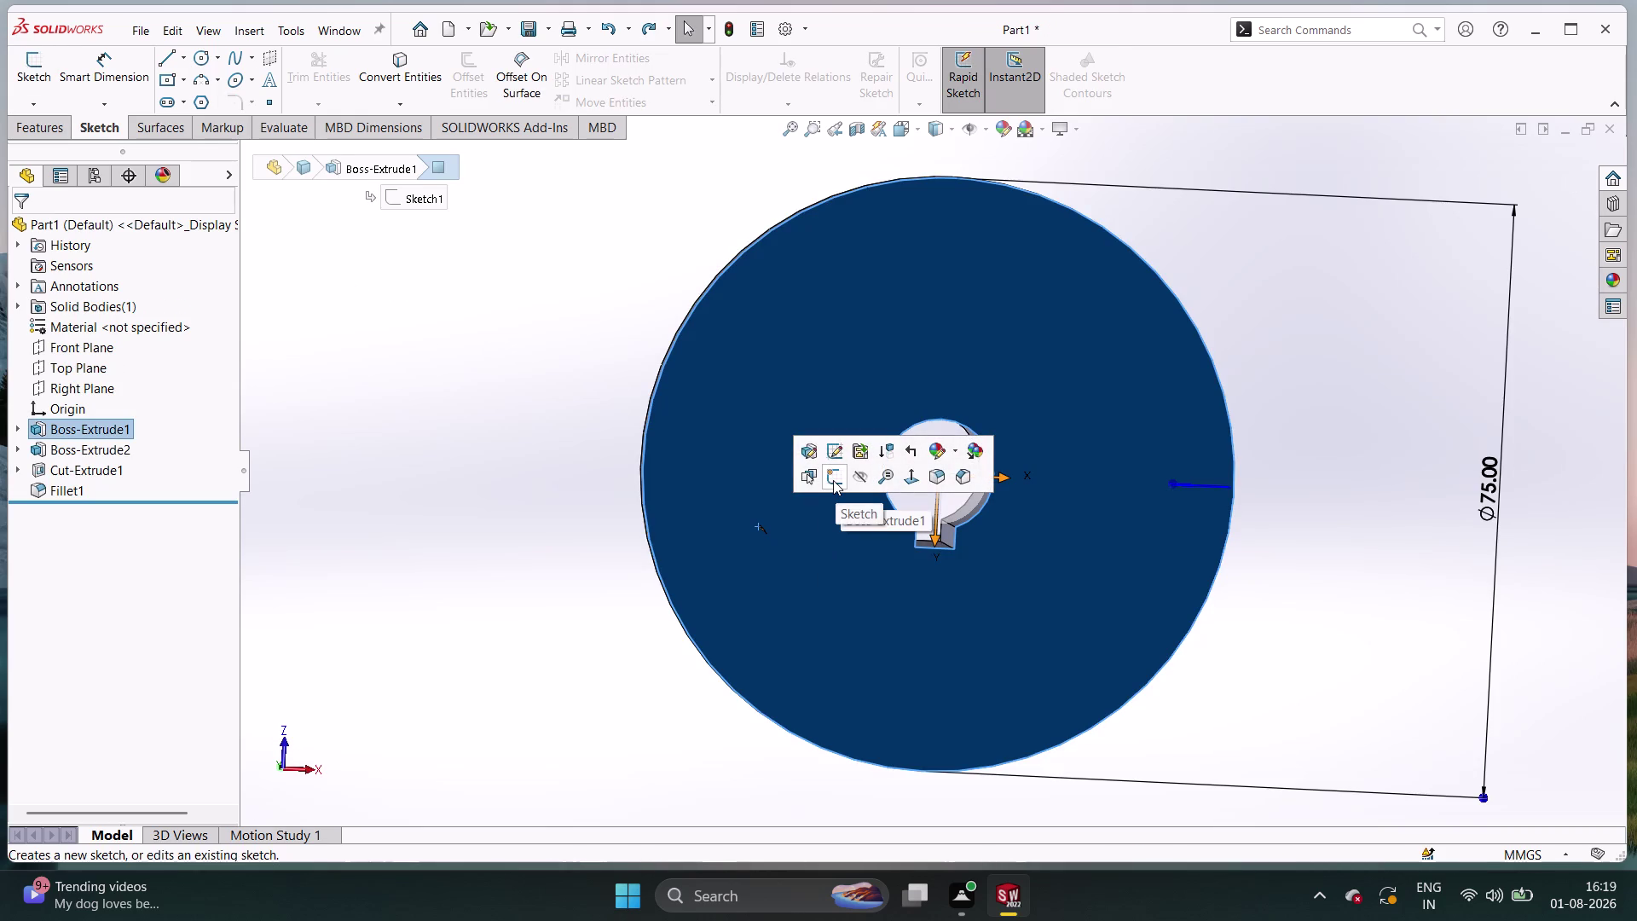
click(833, 480)
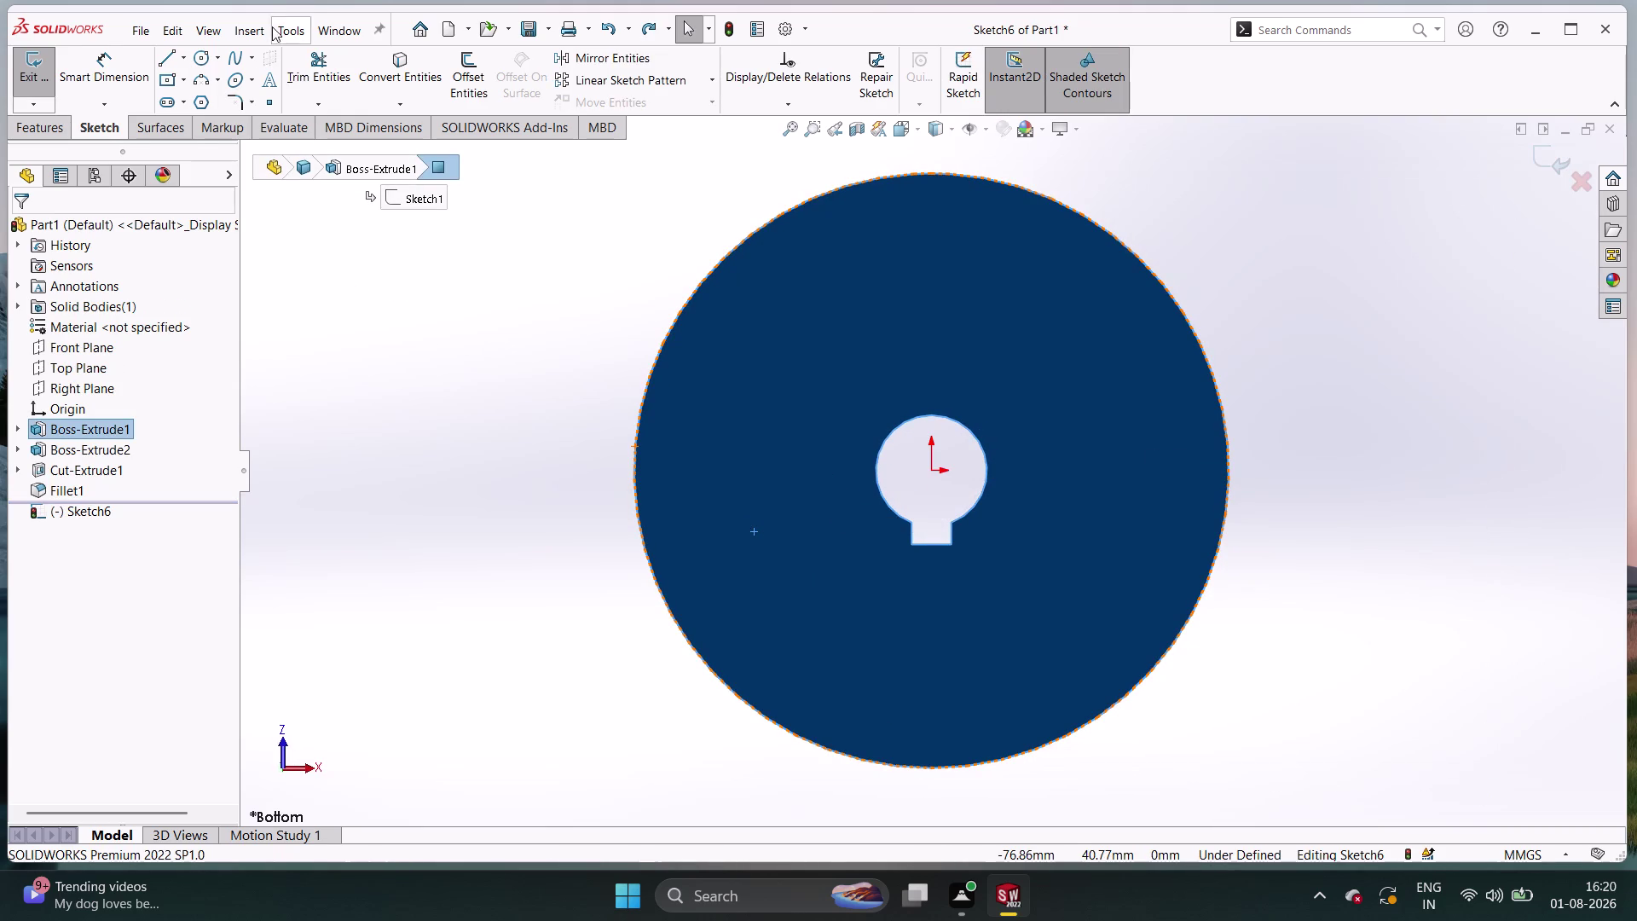
click(207, 78)
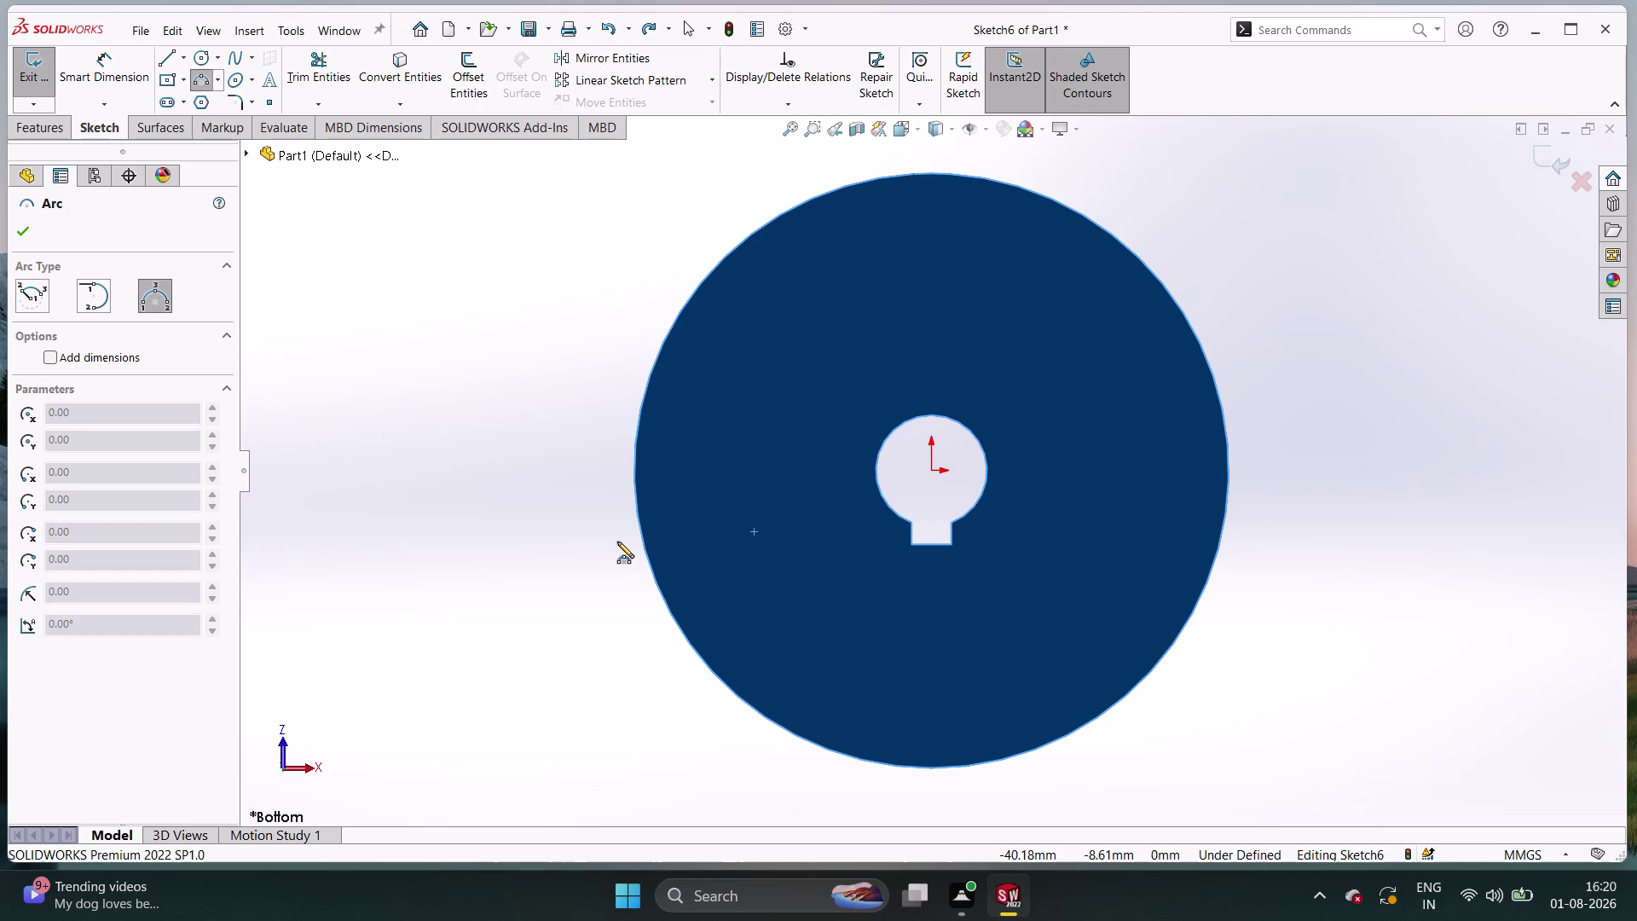
Clear the face selection, leaving 3 Point Arc ready in the empty sketch.
click(406, 444)
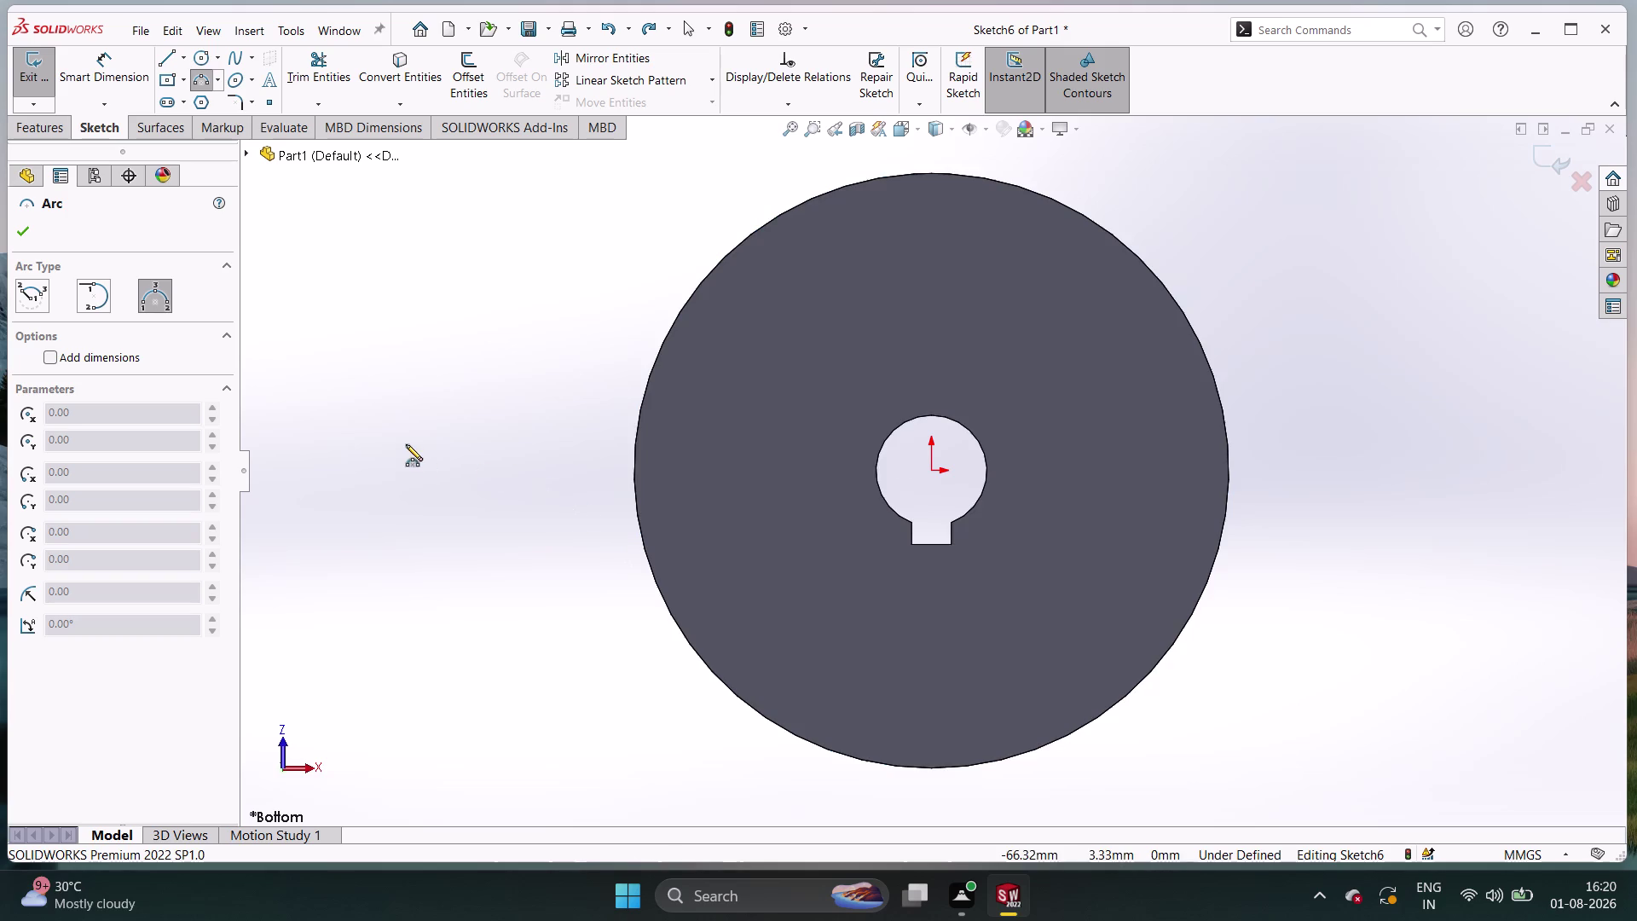
Draw a small three-point arc left of the disc, abandoning a second arc.
double_click(485, 532)
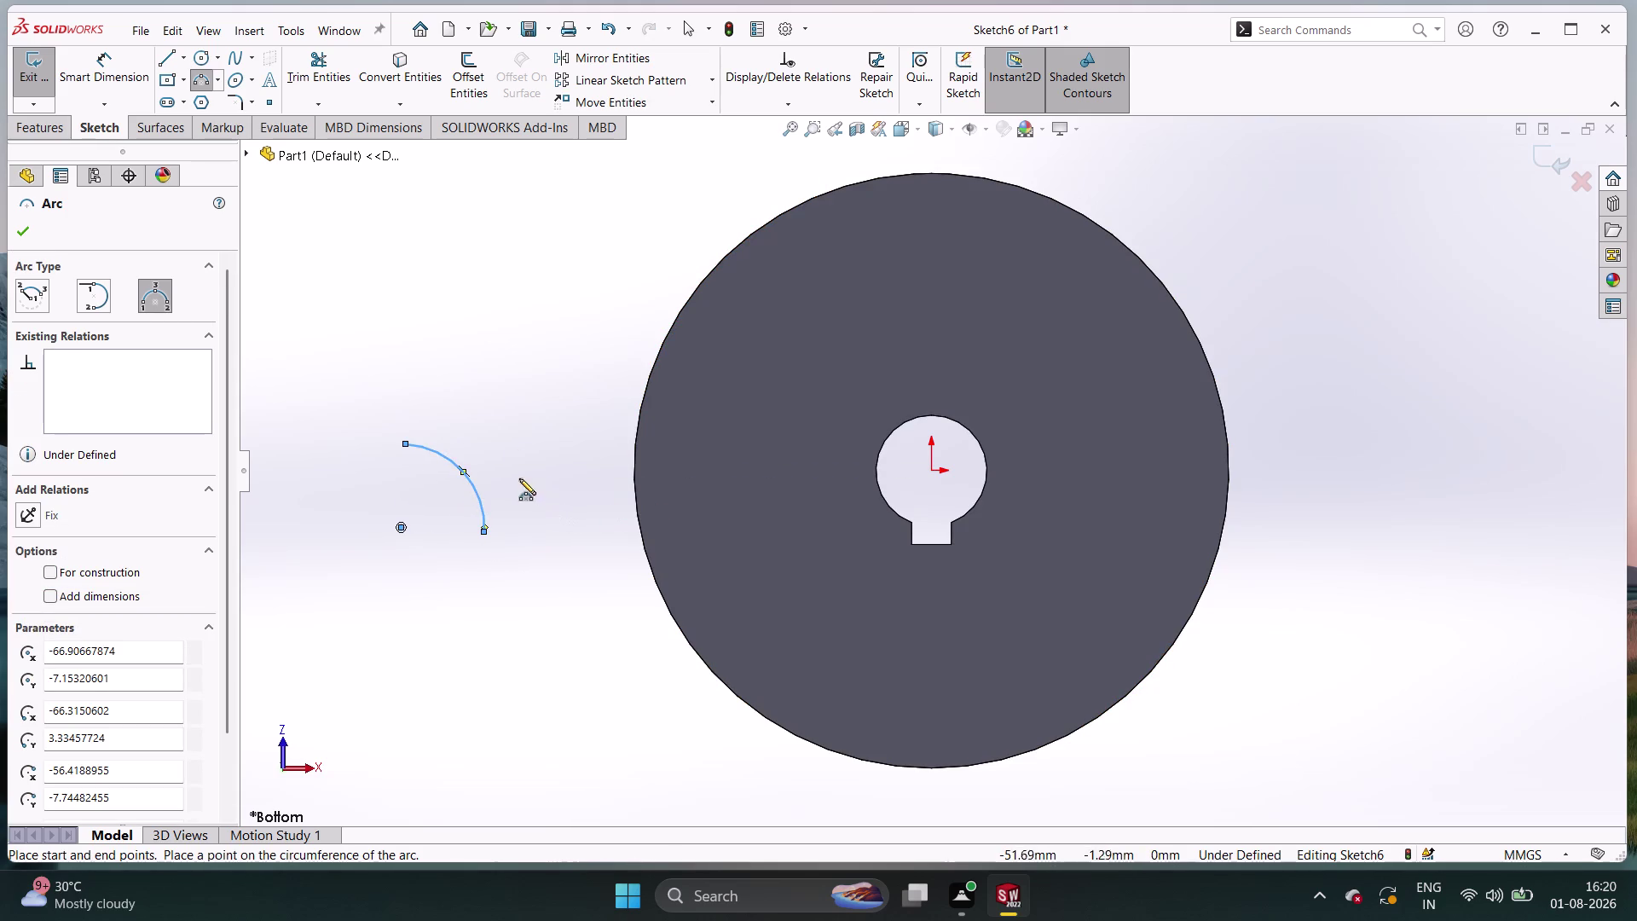
click(472, 345)
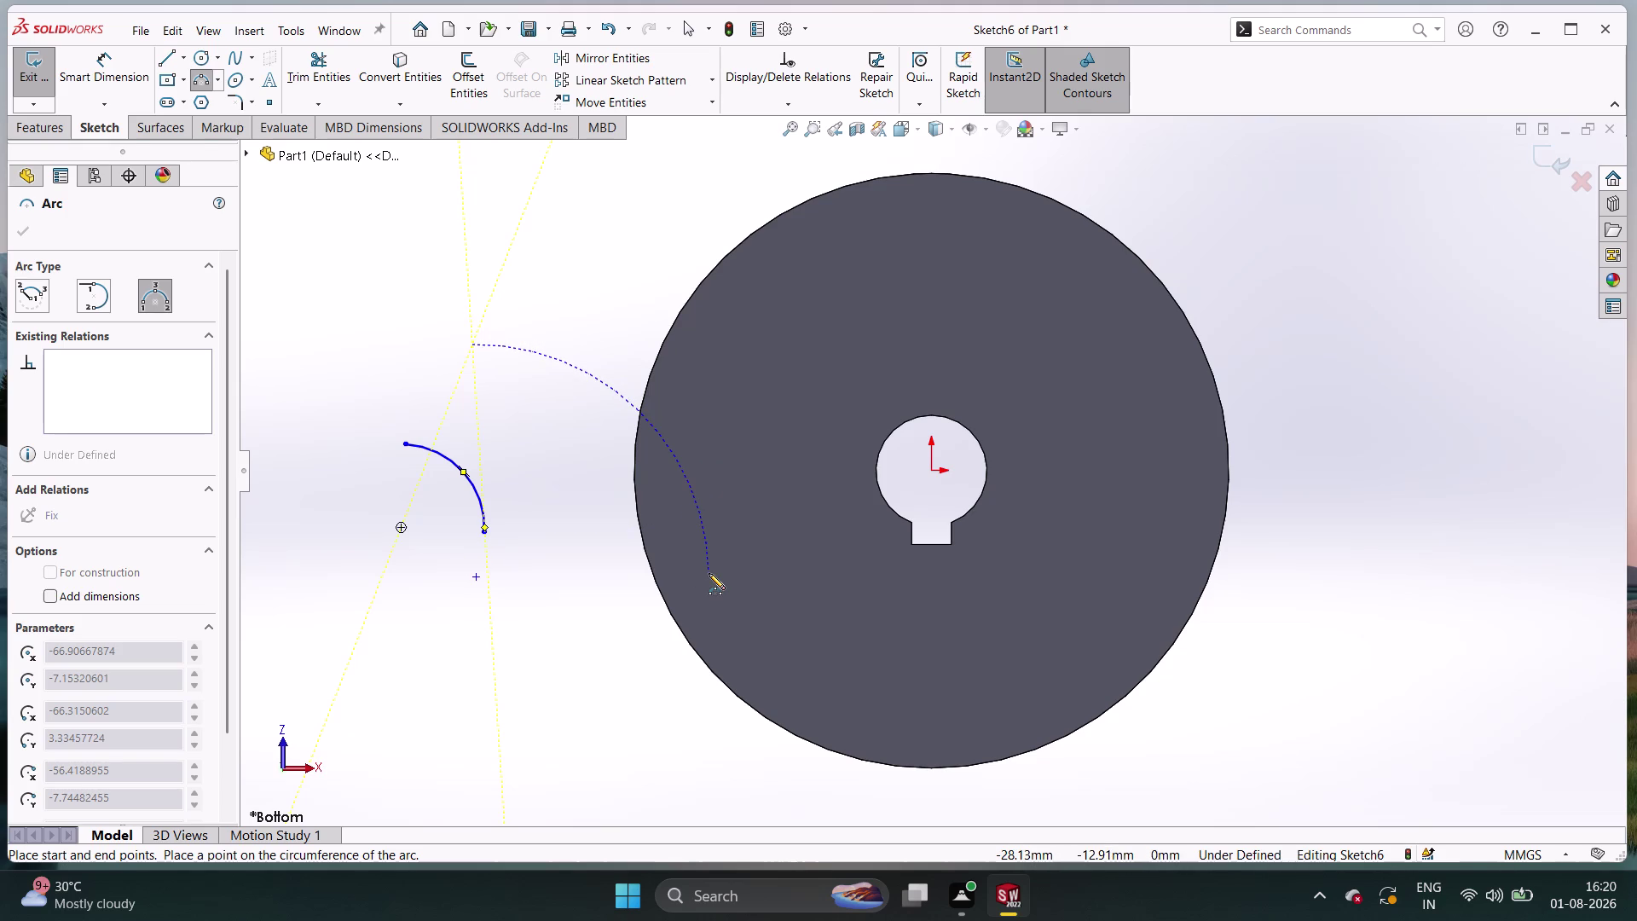
key(Escape)
key(Escape)
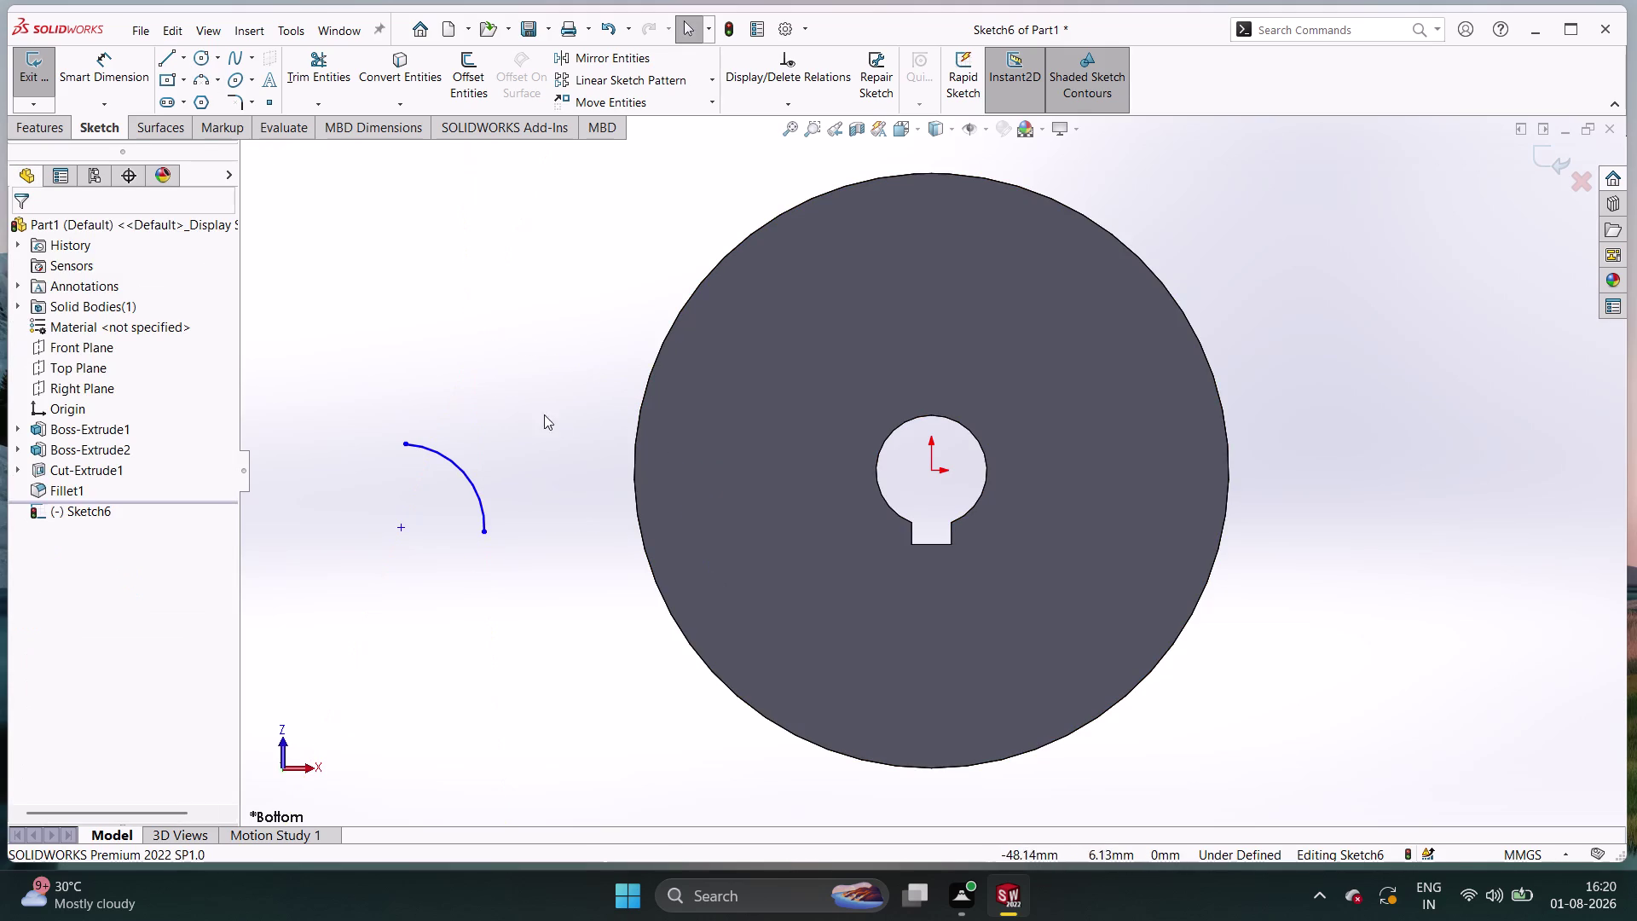
drag(489, 381, 473, 395)
click(457, 407)
drag(442, 430, 442, 597)
double_click(444, 608)
drag(318, 437, 337, 424)
drag(372, 407, 465, 452)
drag(483, 484, 500, 512)
drag(512, 540, 546, 613)
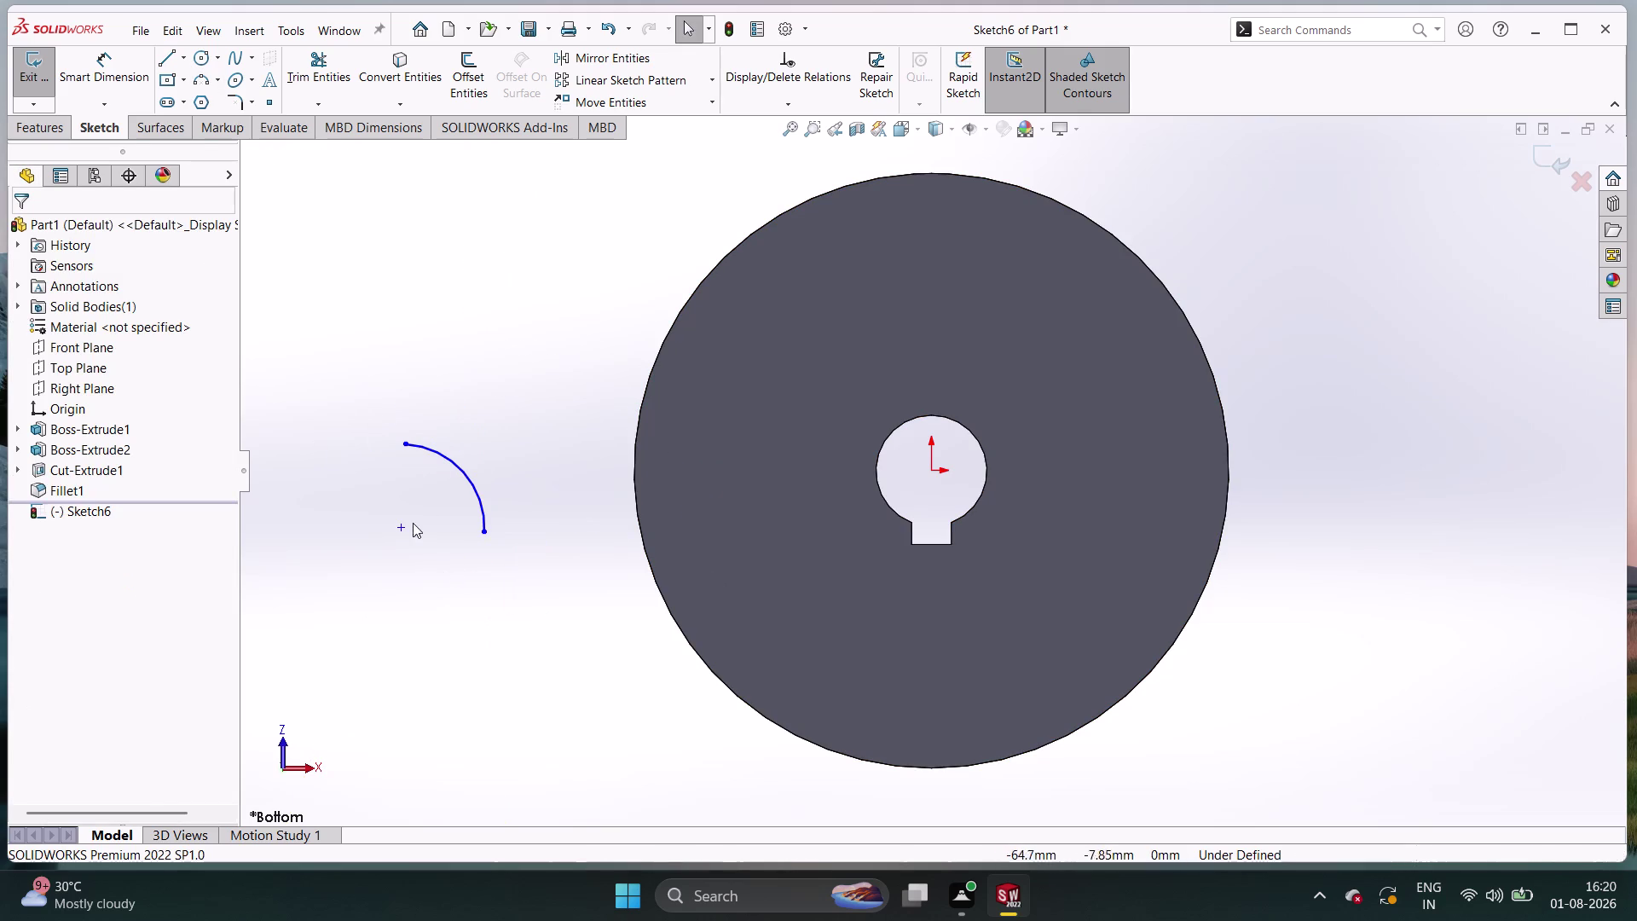
right_drag(382, 413, 536, 595)
drag(351, 357, 492, 503)
Draw a narrow corner rectangle beside the arc and close Sketch6.
click(497, 515)
click(507, 529)
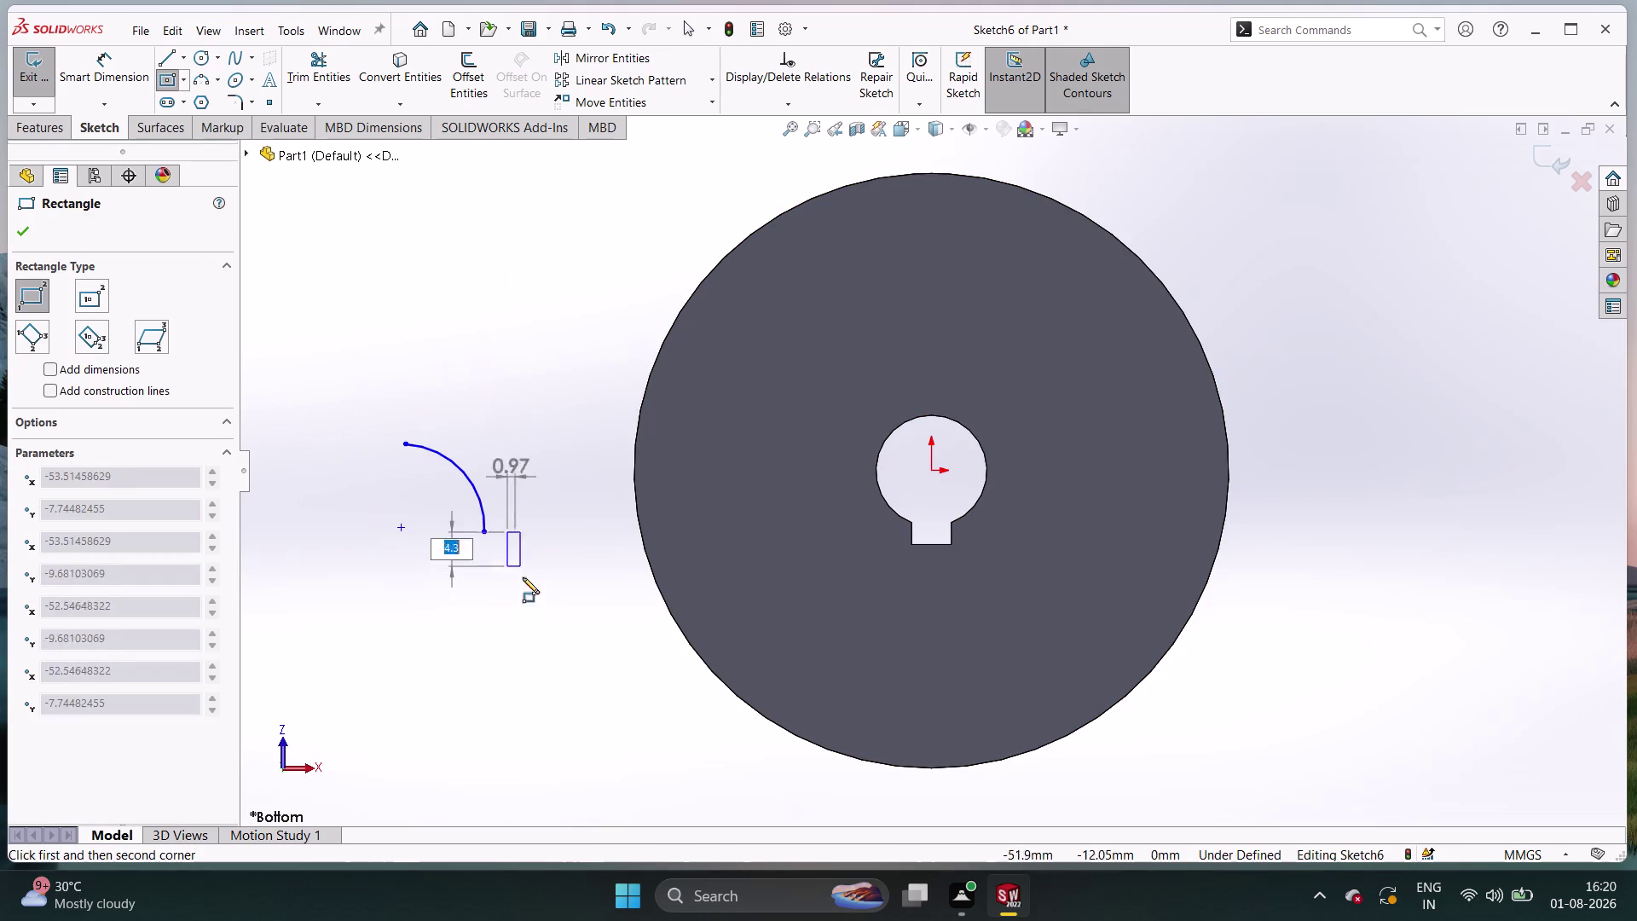
double_click(533, 609)
key(Escape)
key(Escape)
key(Escape)
key(Escape)
double_click(370, 401)
drag(371, 402, 543, 589)
drag(550, 600, 554, 607)
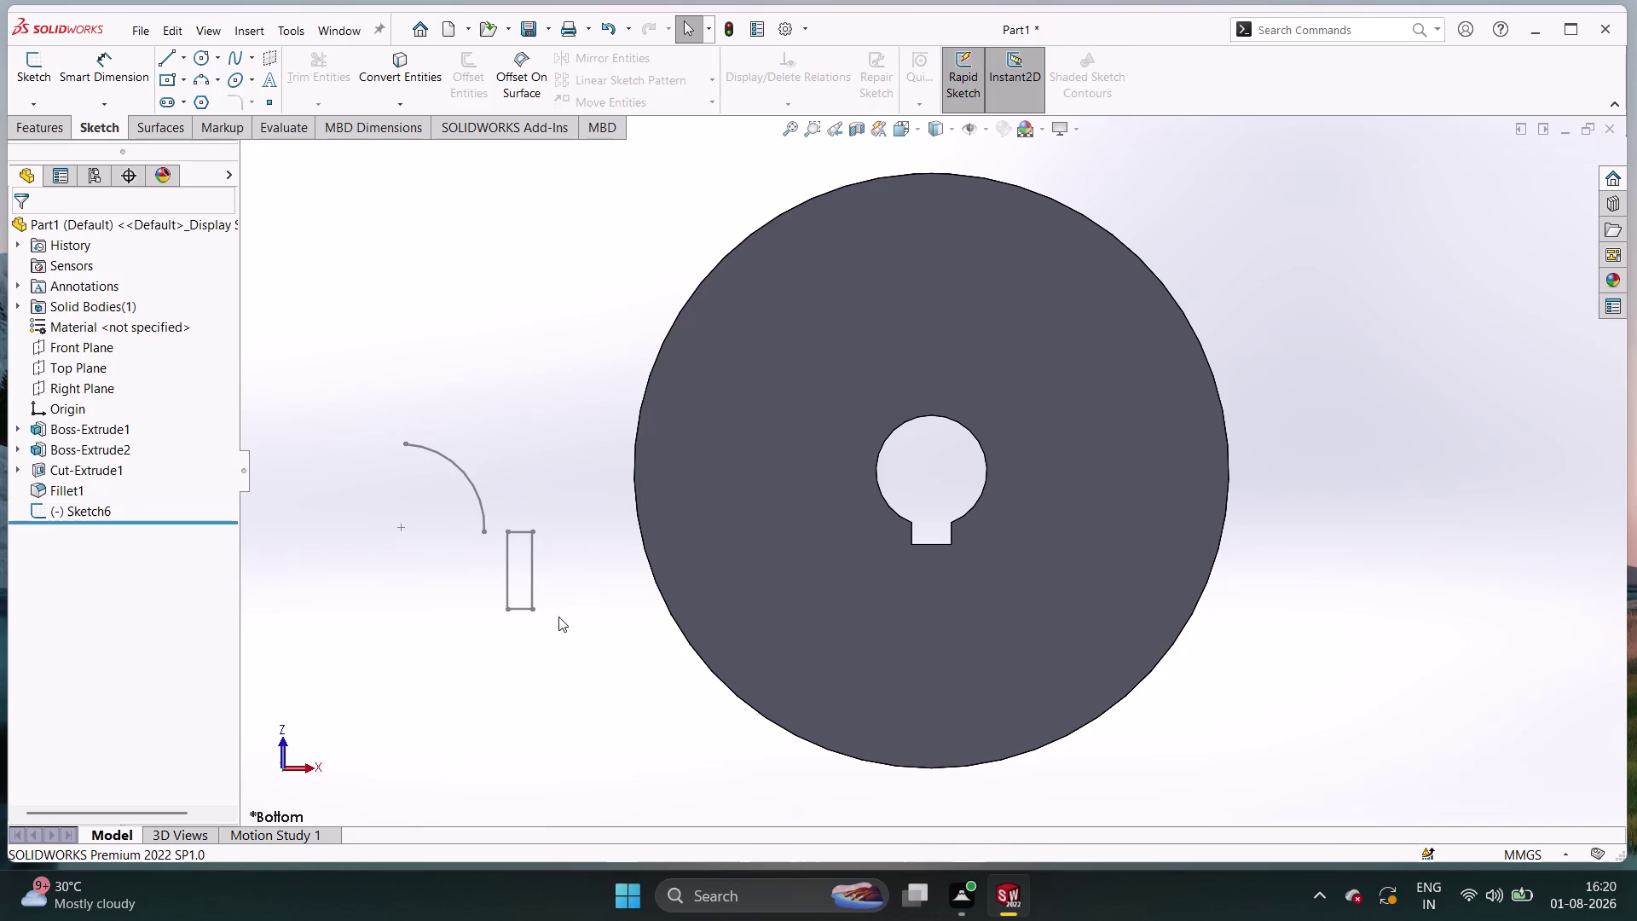
drag(554, 608, 559, 616)
key(Escape)
key(Escape)
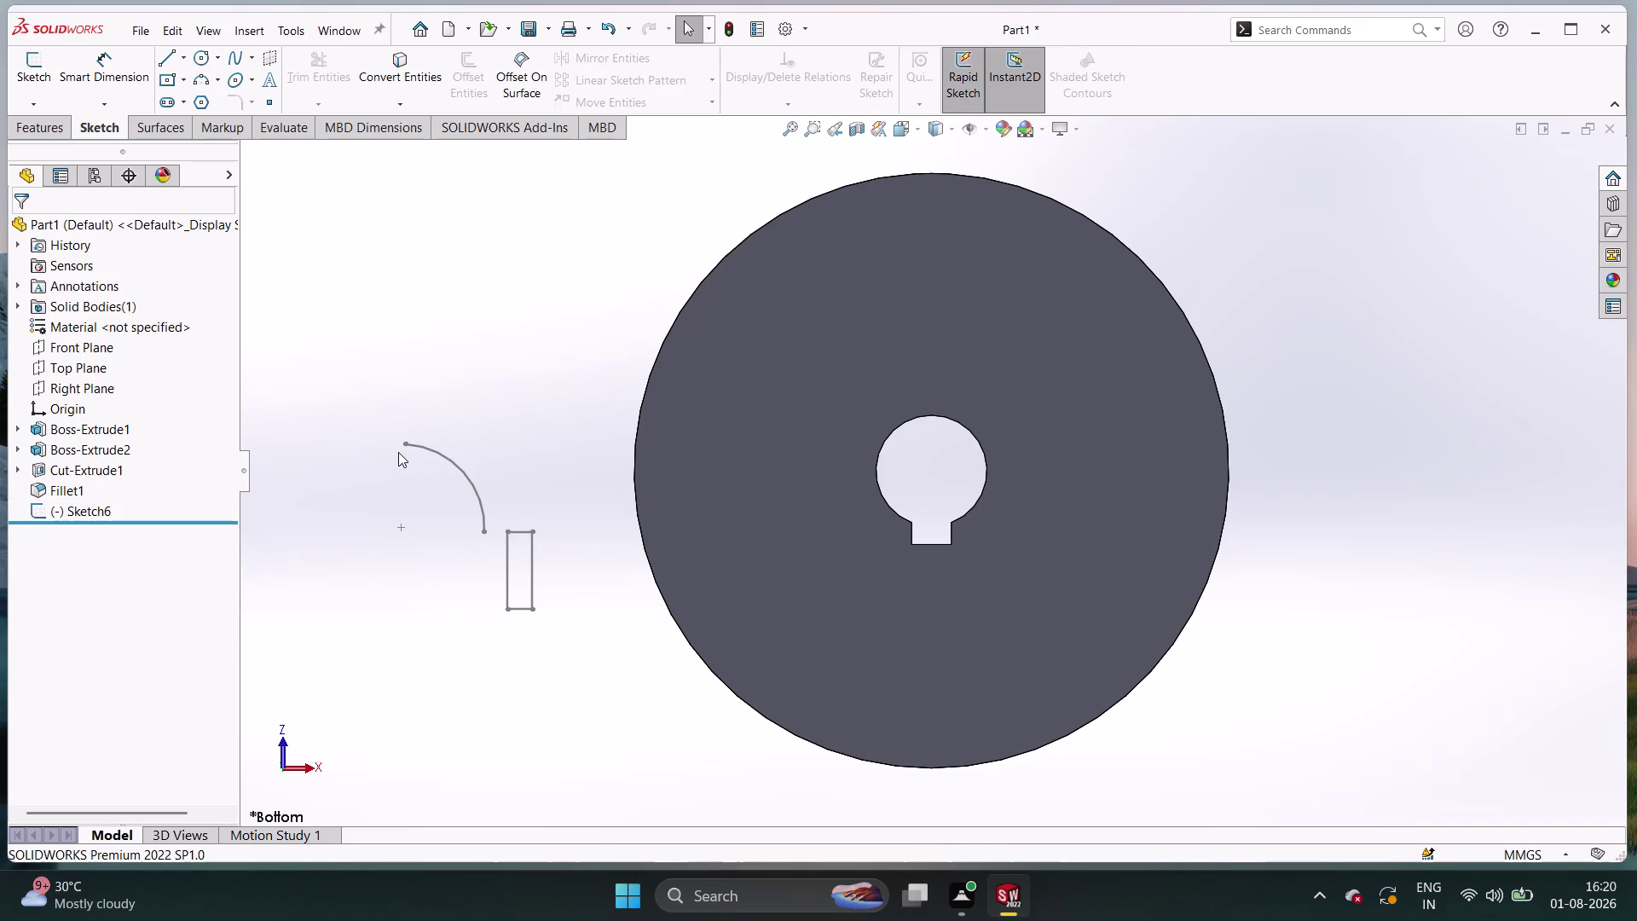
Delete Sketch6 from the FeatureManager tree, confirming with Yes.
click(397, 452)
key(ctrl+z)
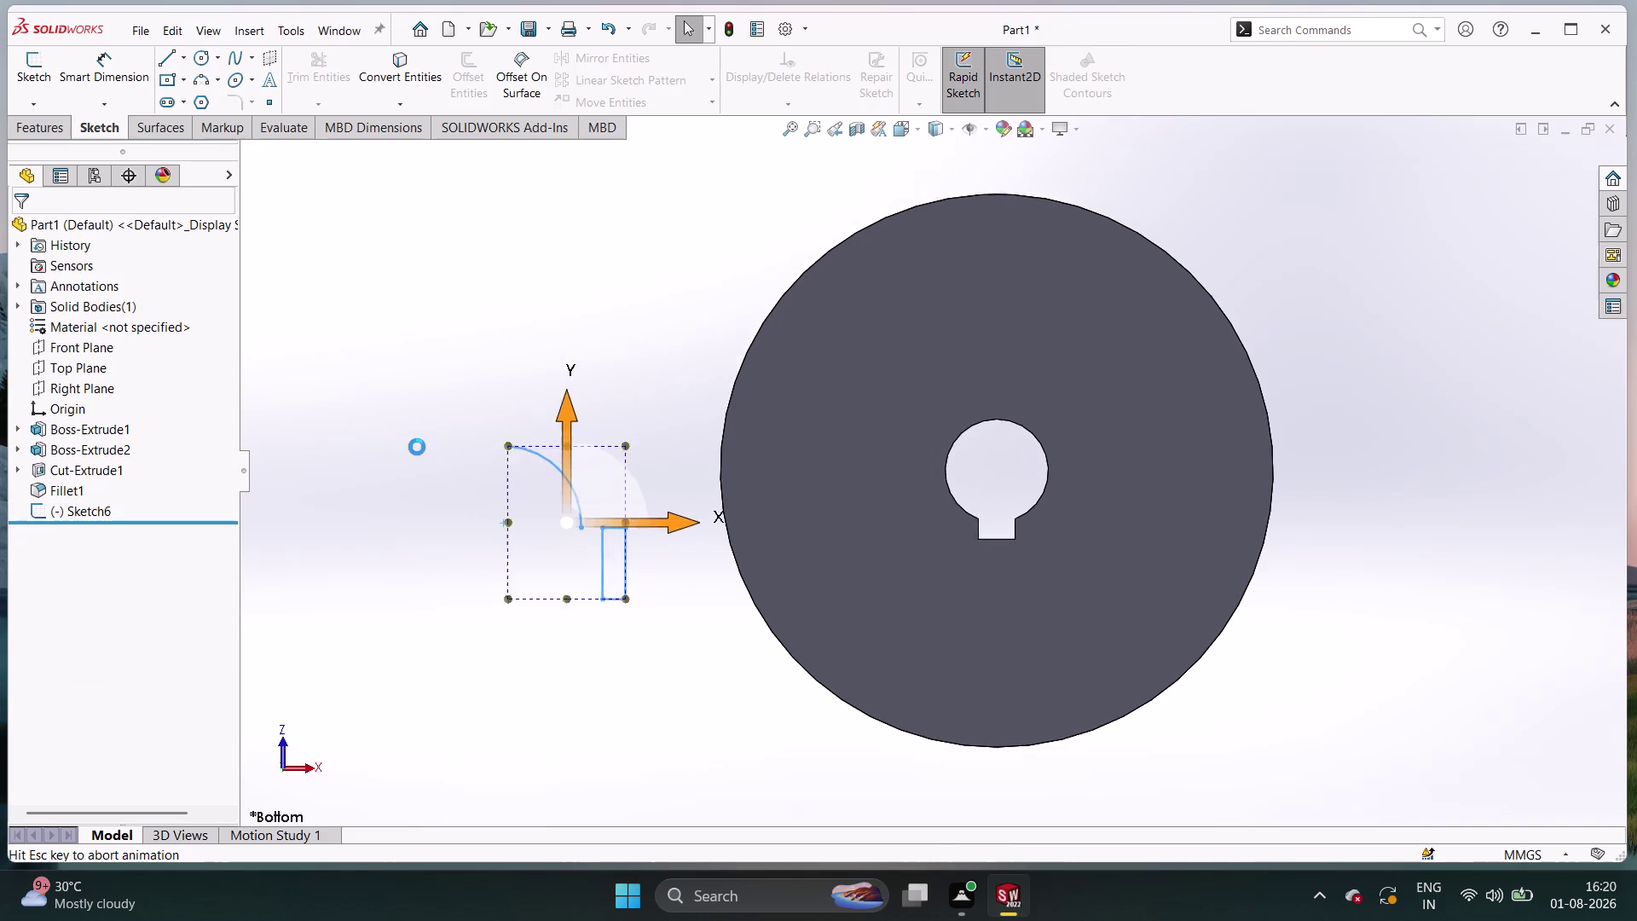
right_click(698, 546)
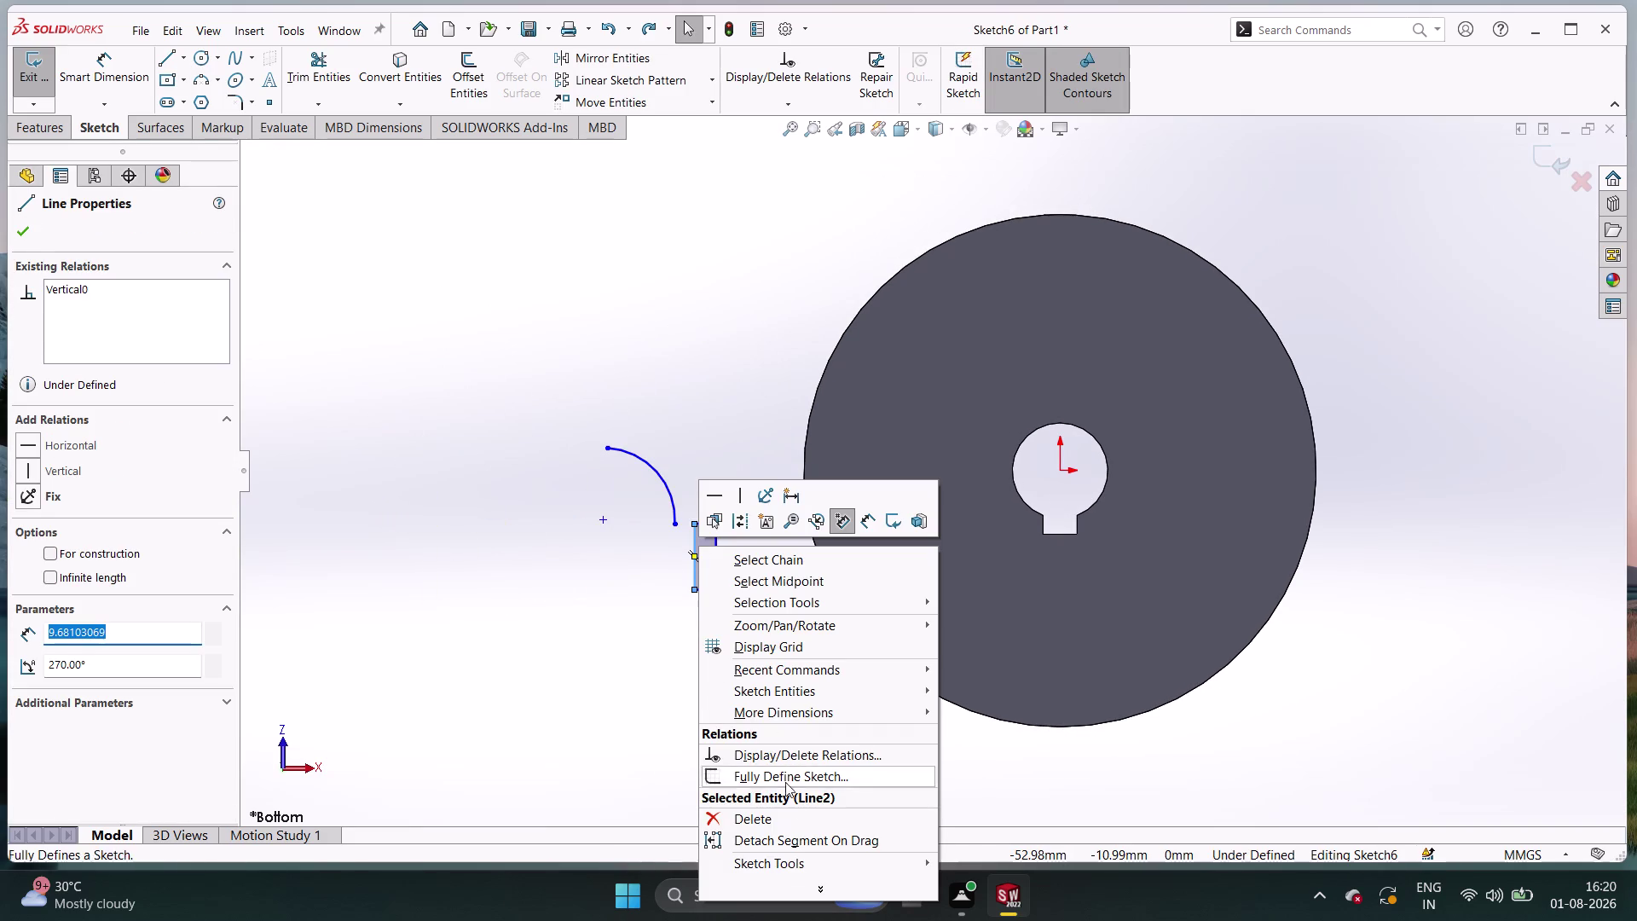
double_click(785, 819)
triple_click(646, 460)
right_click(647, 460)
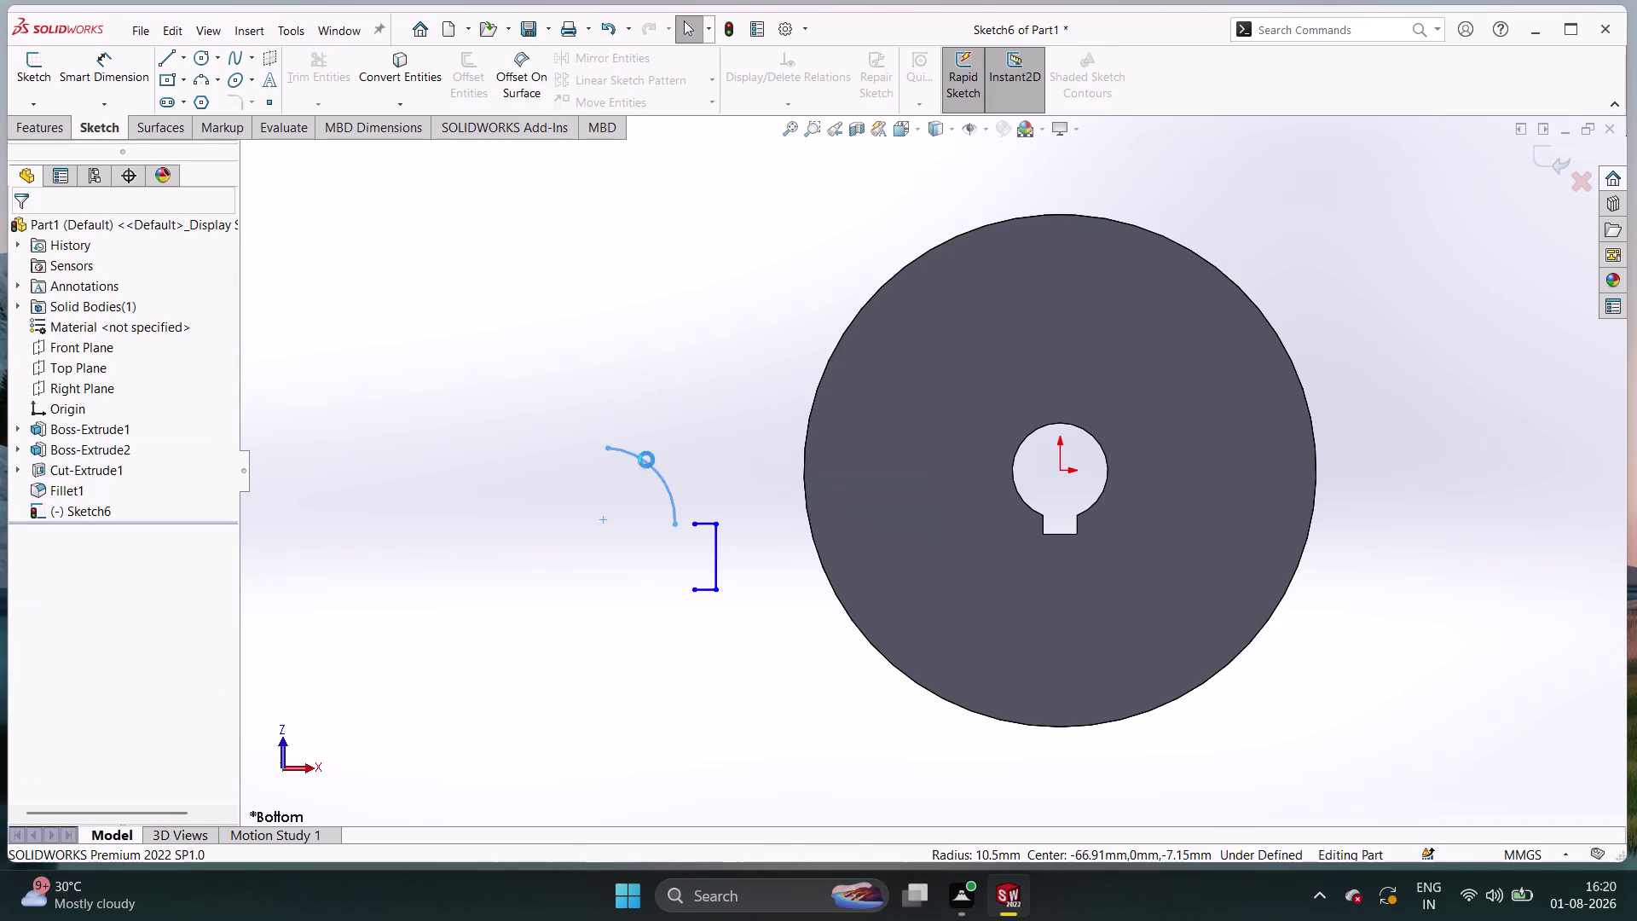
click(710, 686)
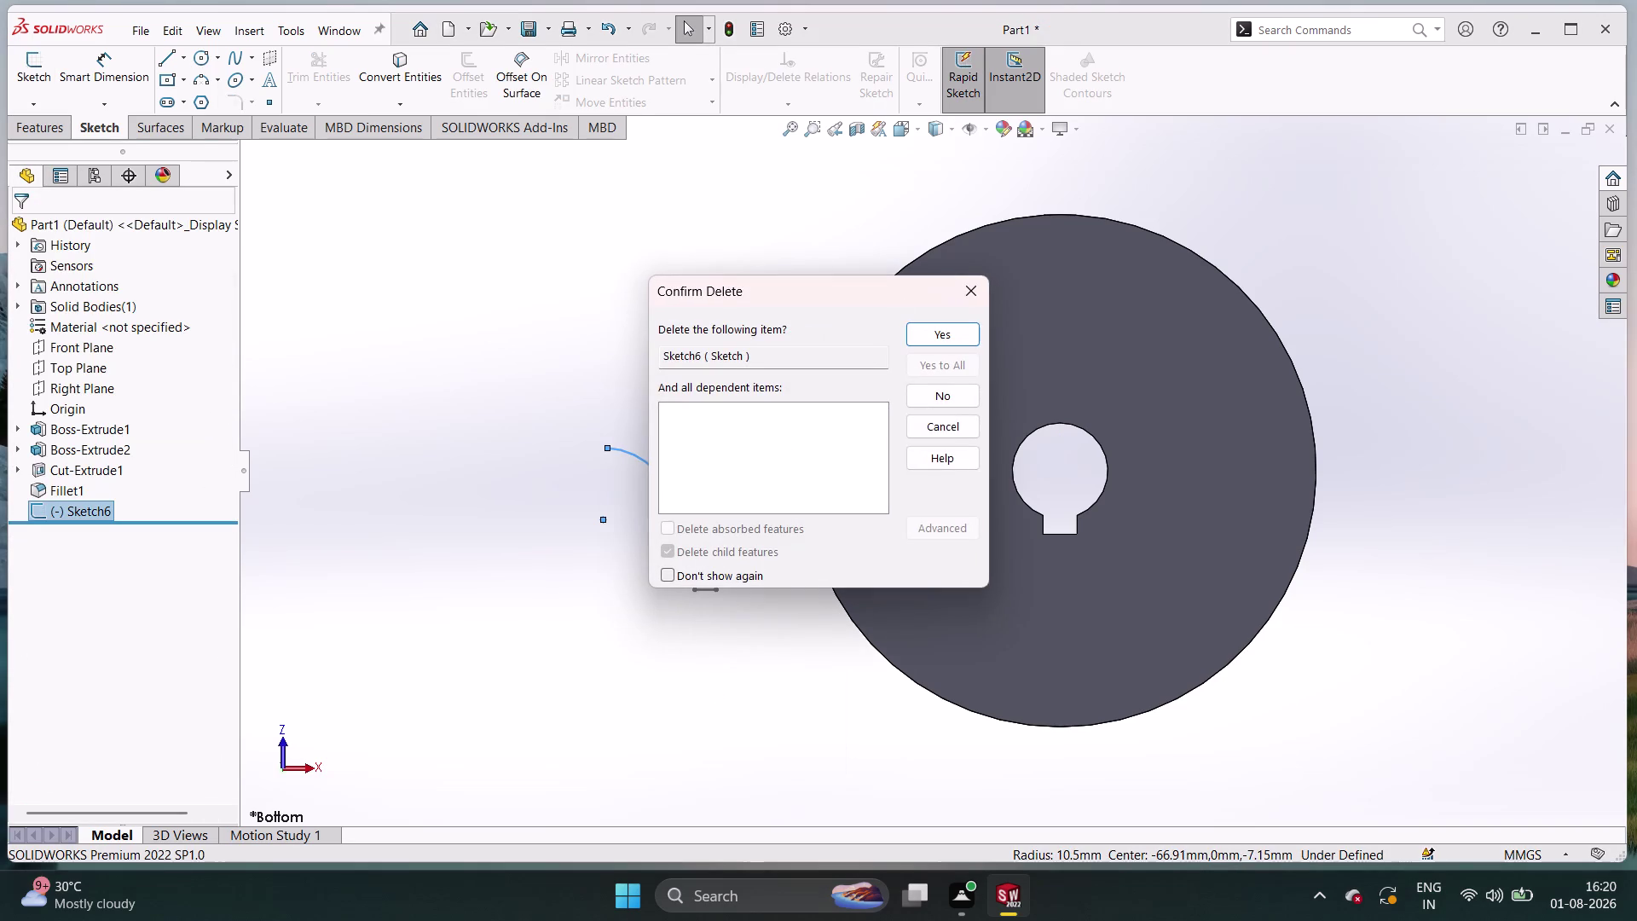
click(920, 324)
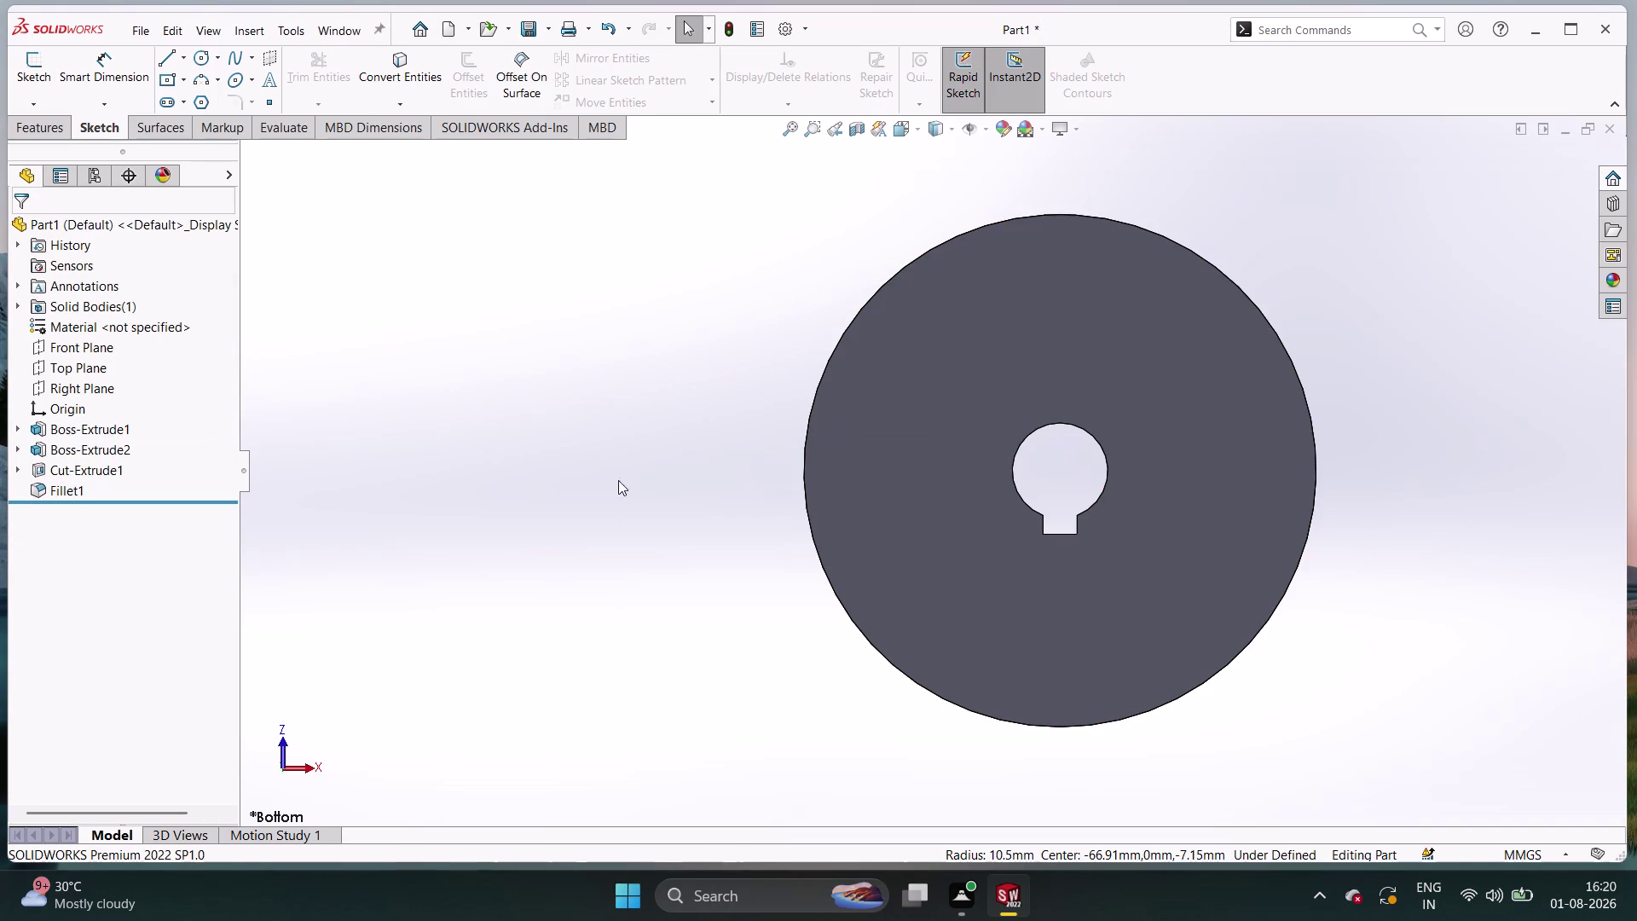
click(882, 491)
Start Sketch7 on the disc face, trying and then cancelling Centerpoint Arc.
click(957, 444)
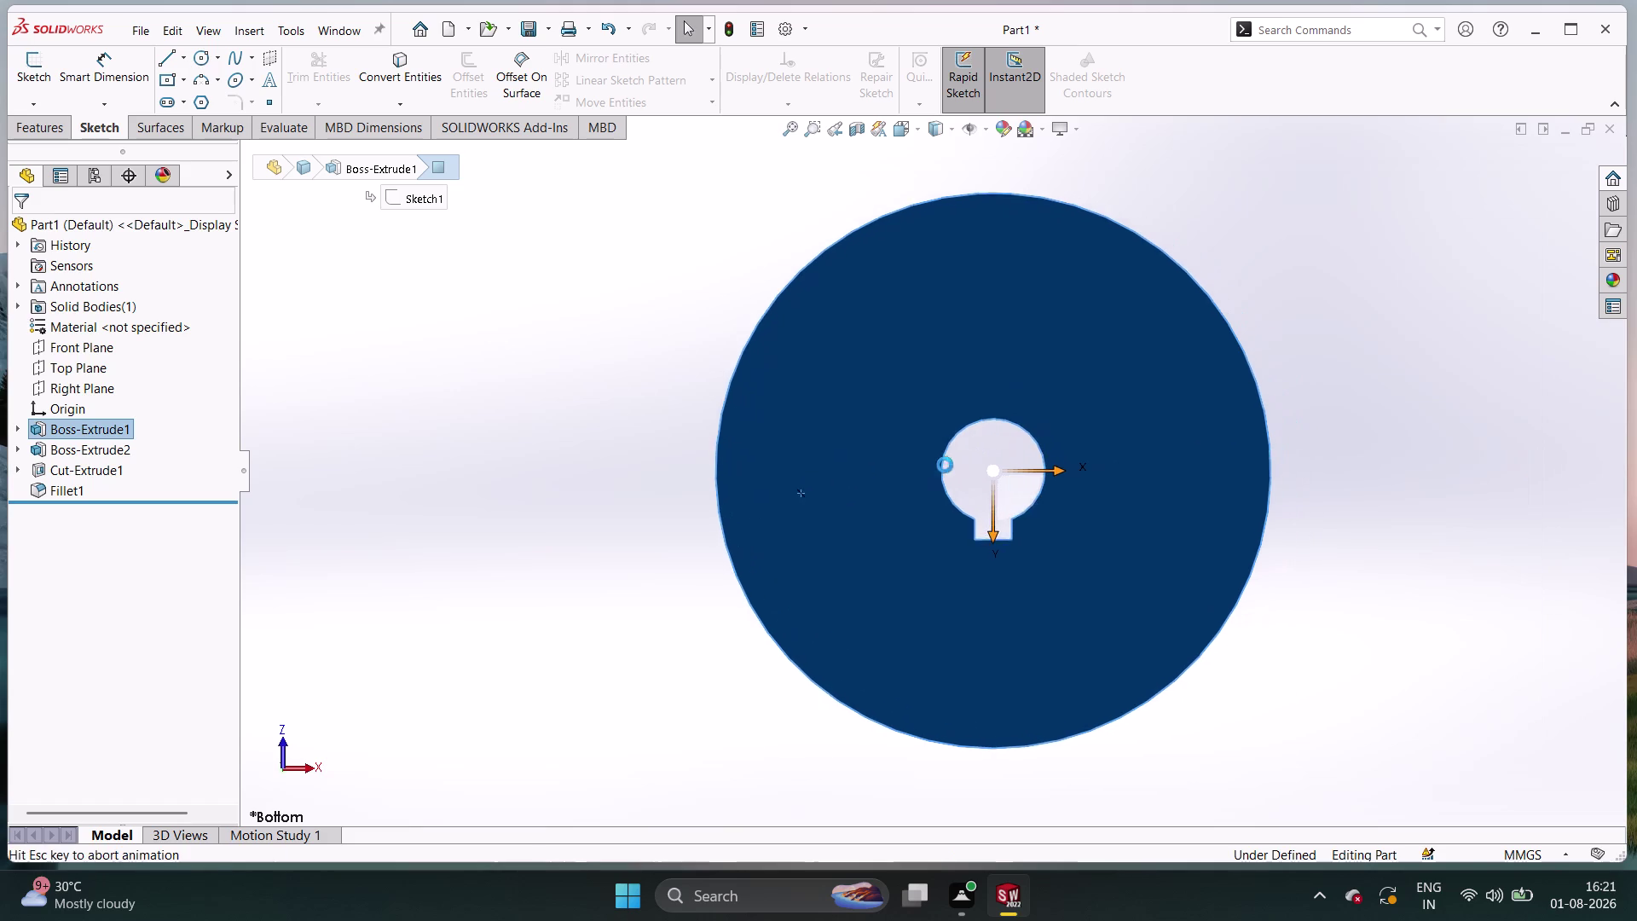
click(207, 87)
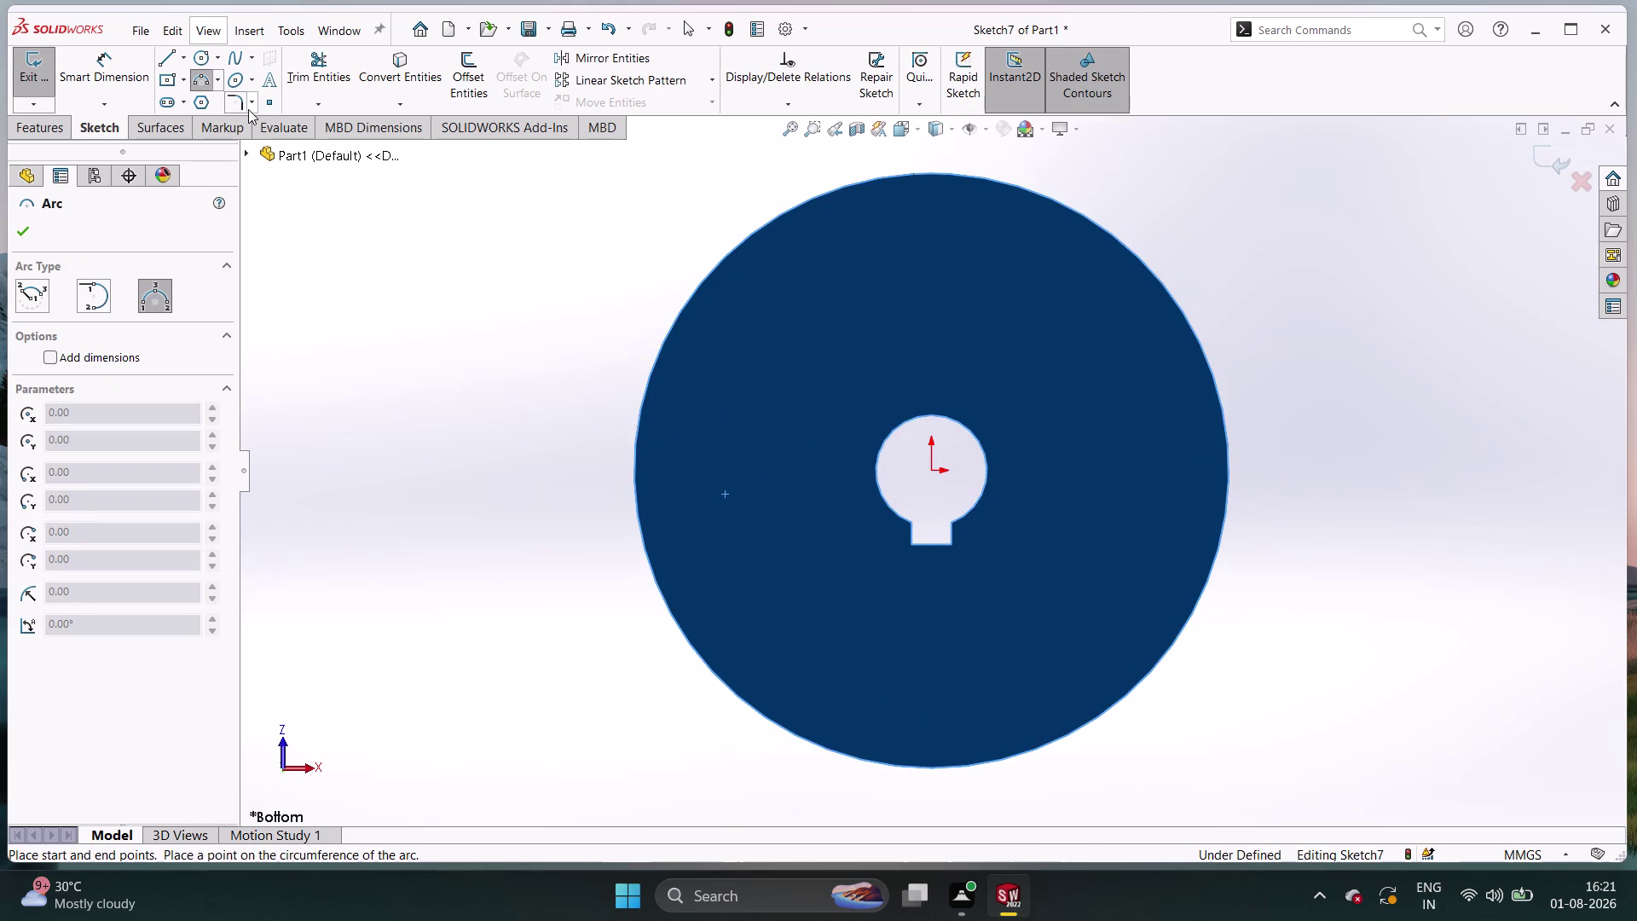
click(220, 83)
click(221, 128)
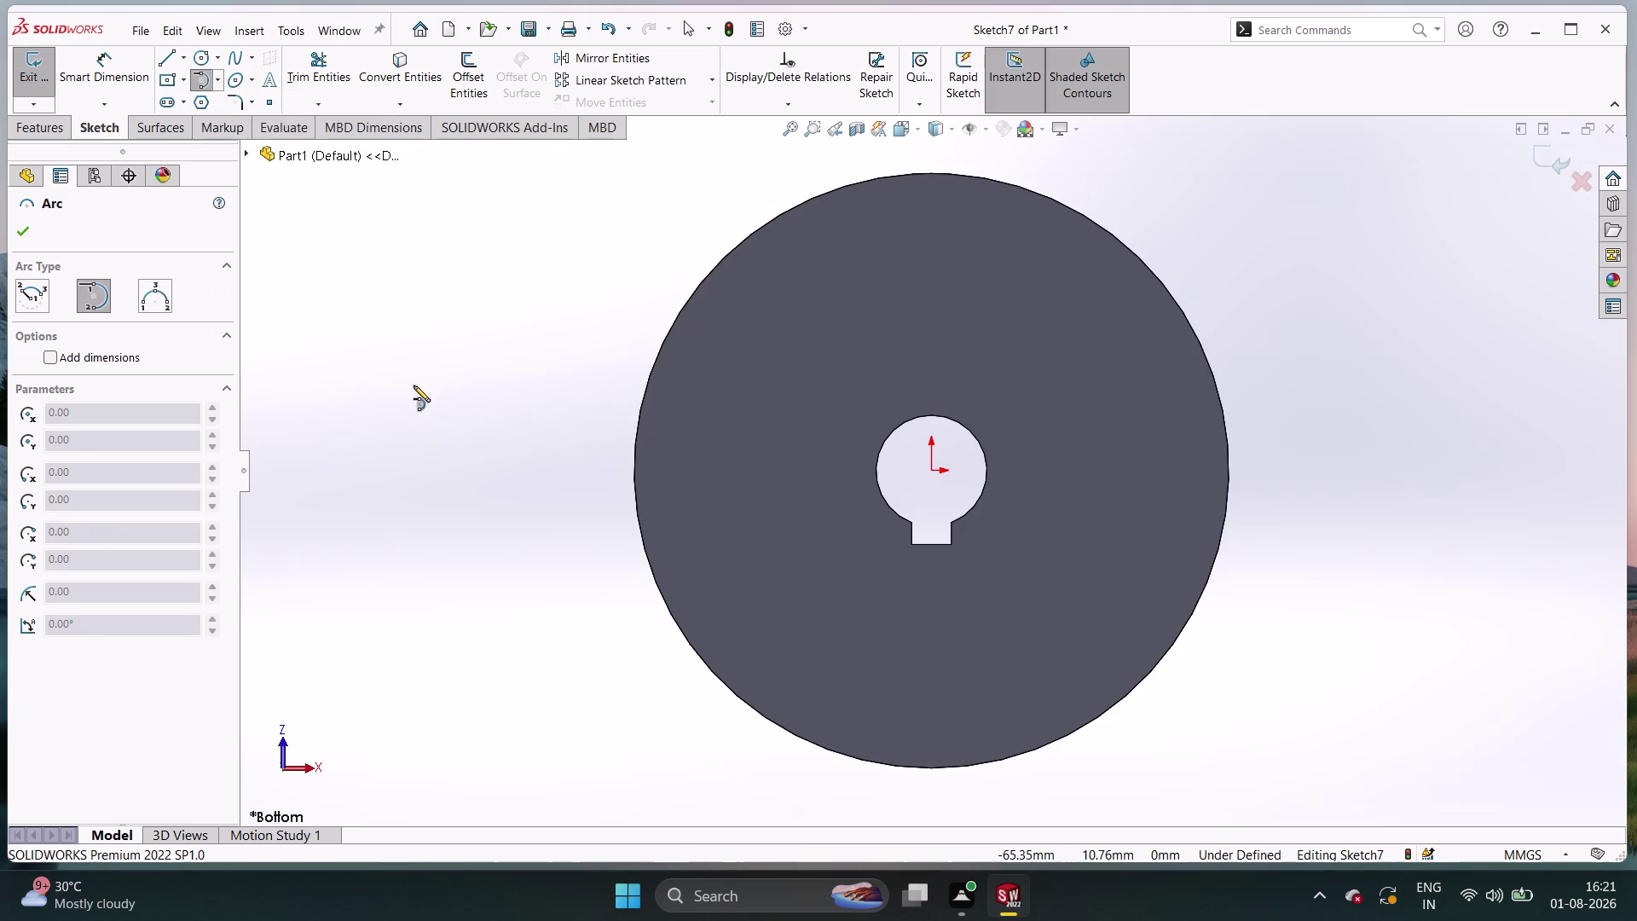
key(Escape)
key(Escape)
key(Escape)
Draw a horizontal line from the bore centre leftward past the disc's edge.
click(165, 61)
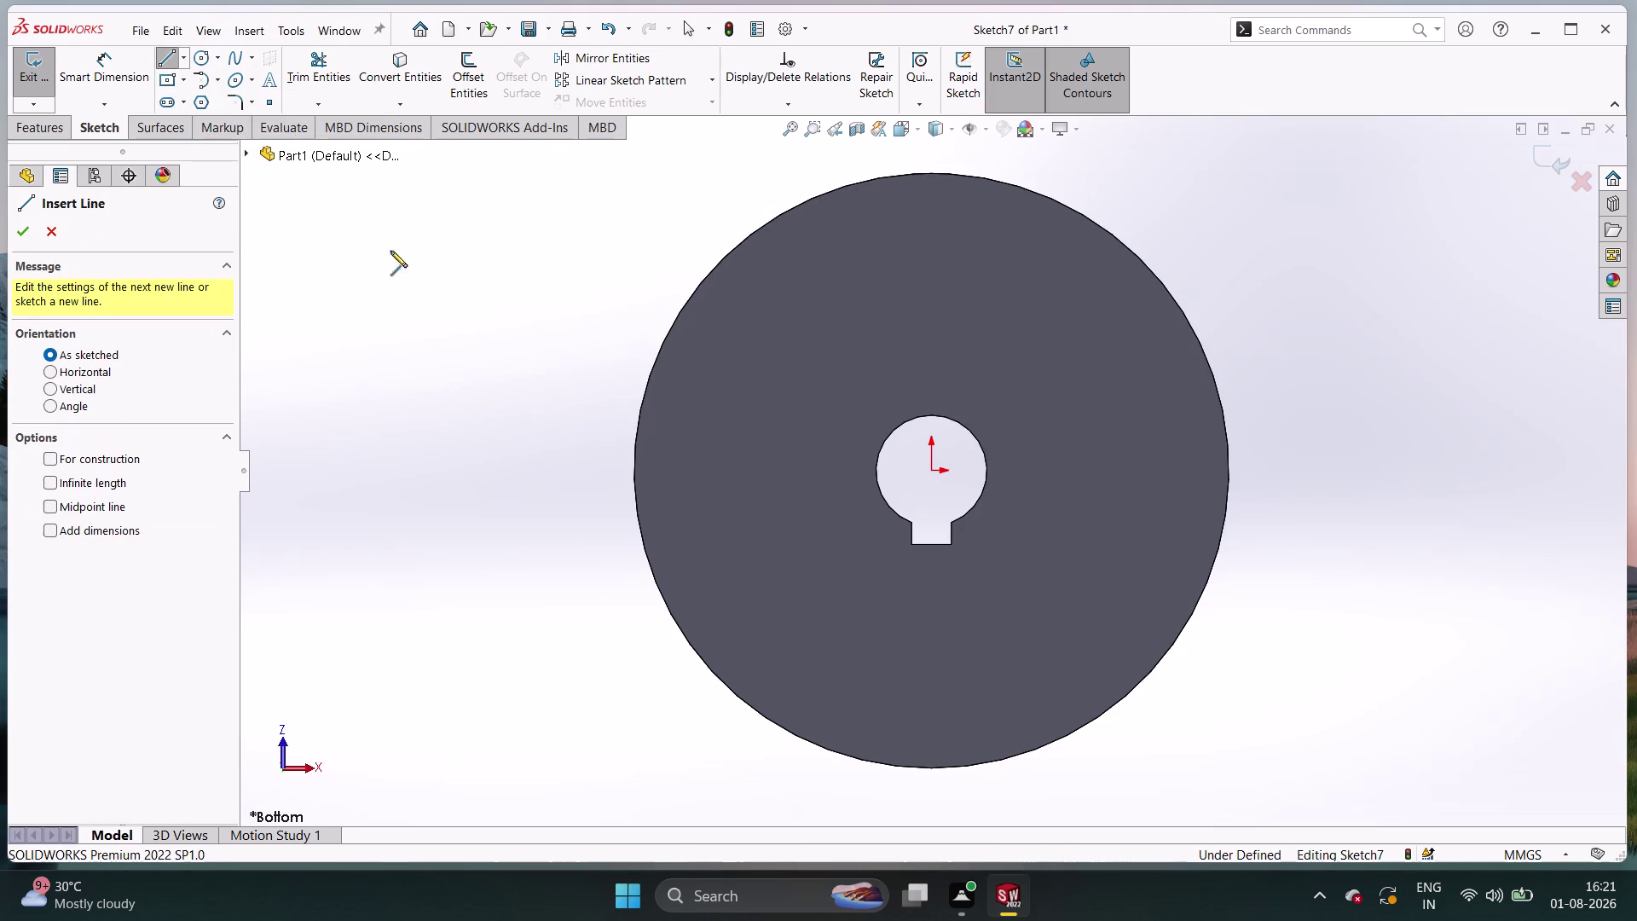
click(932, 473)
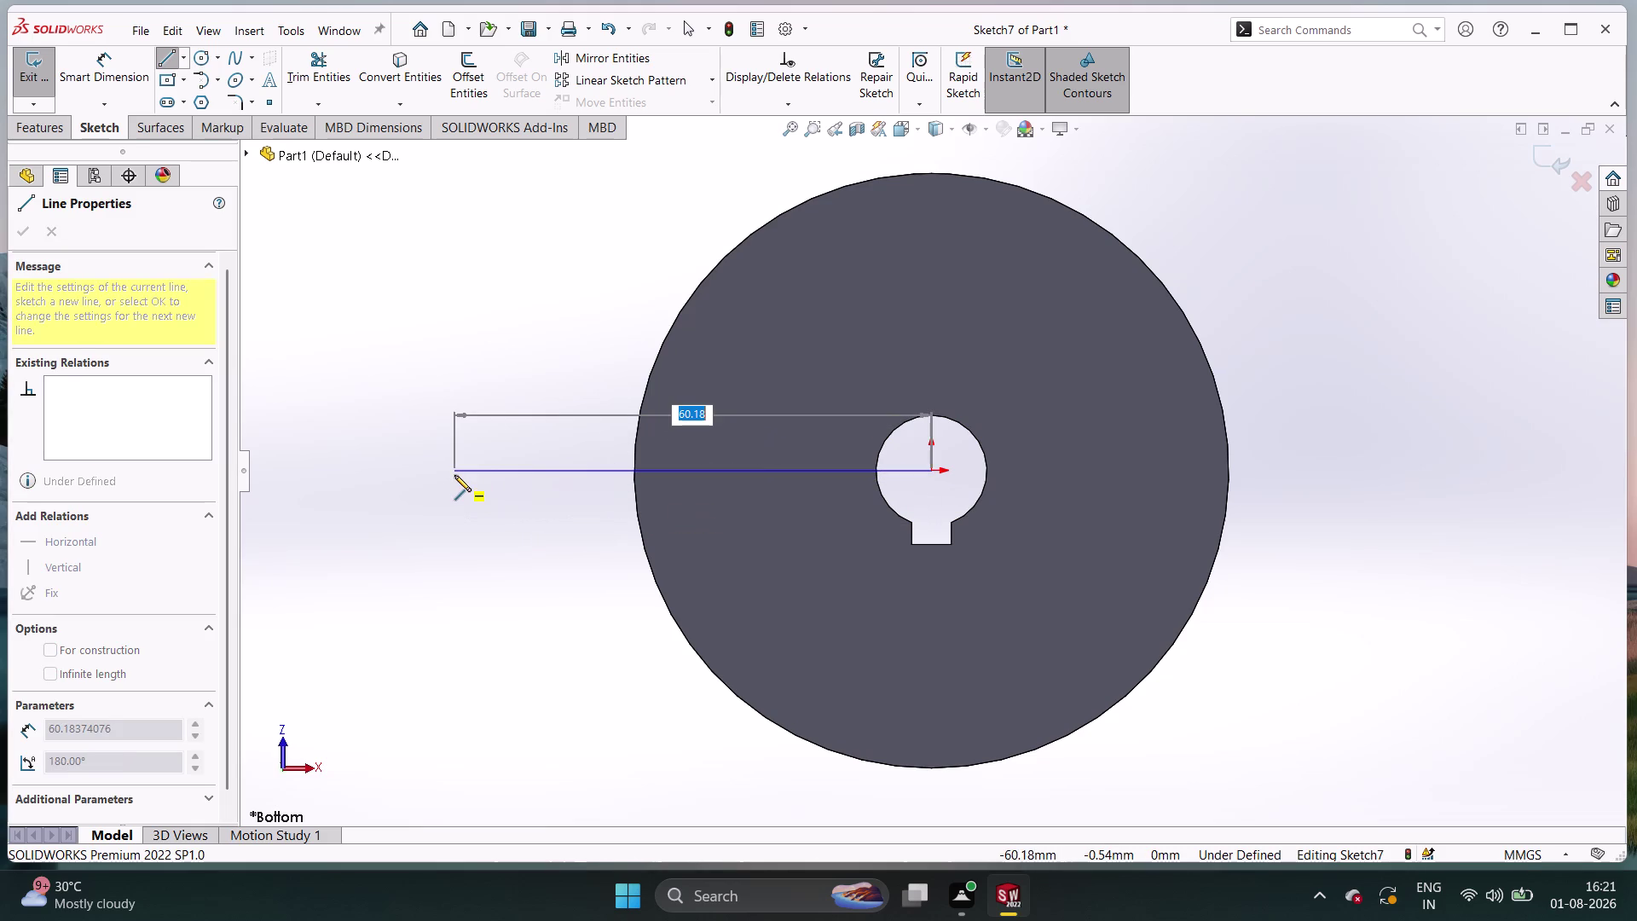
click(454, 475)
key(Escape)
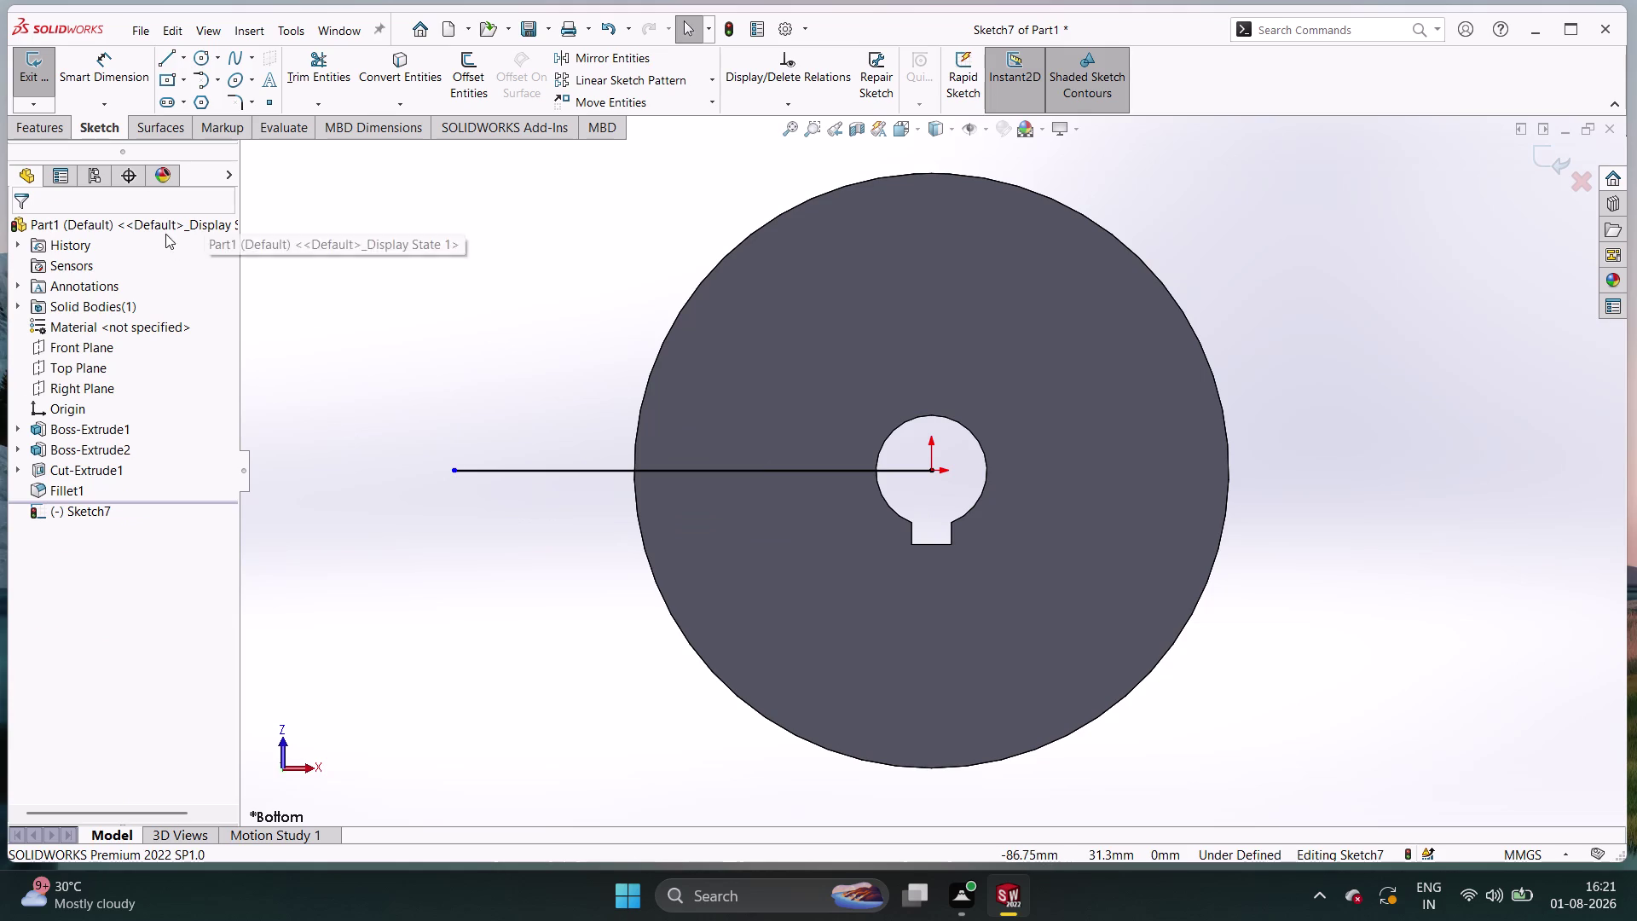
click(208, 79)
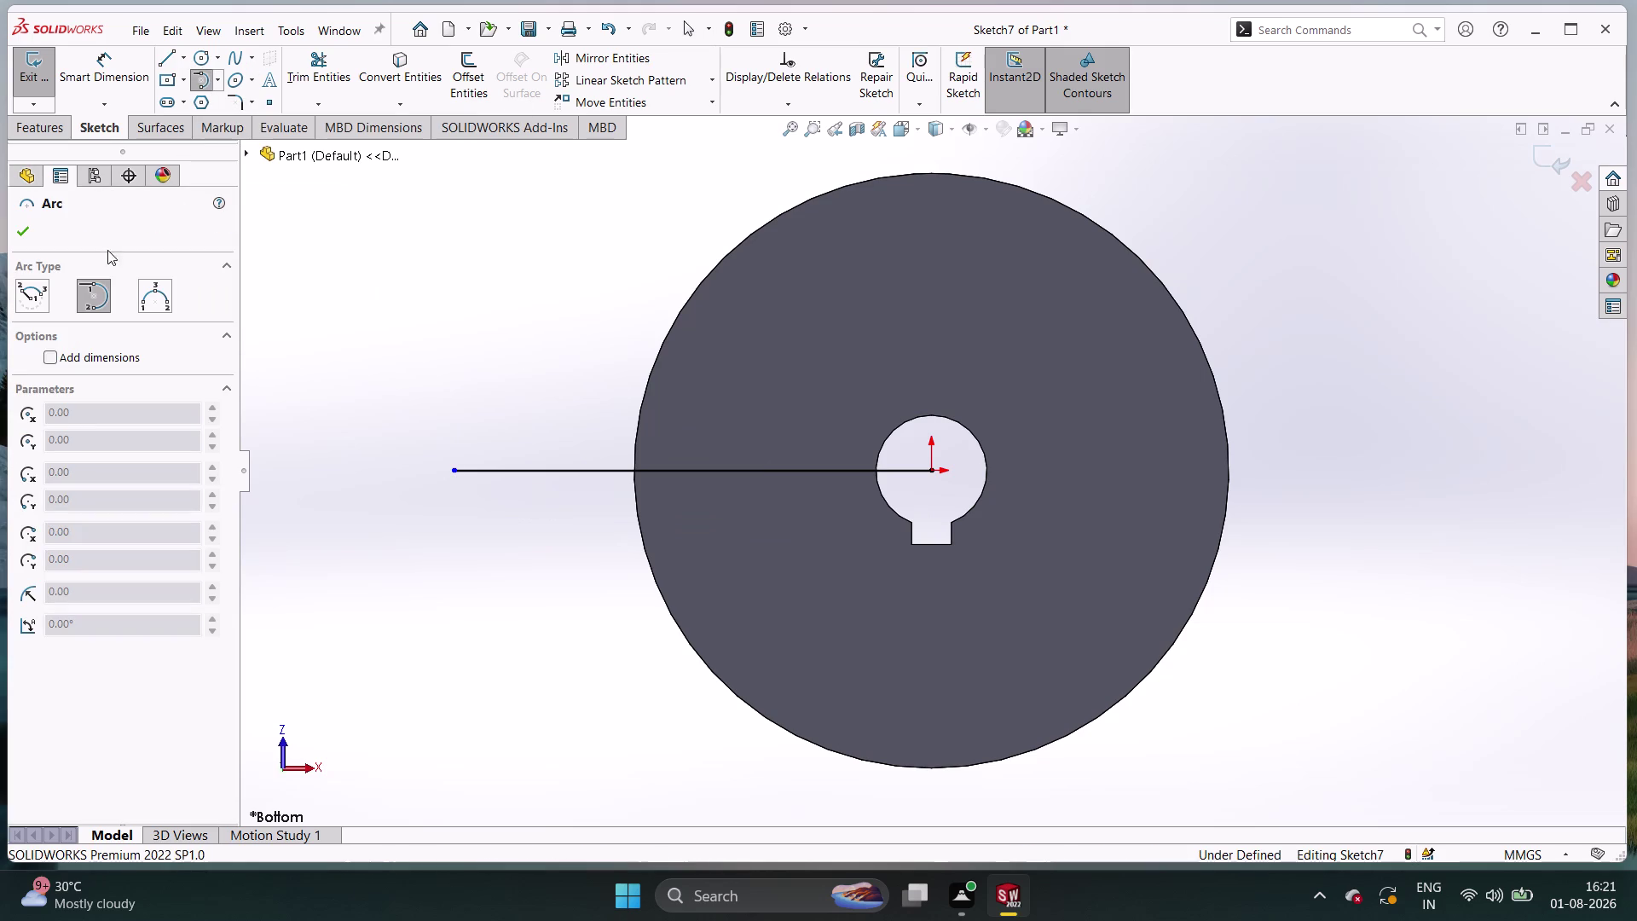
Add a short upward line of length 3 at the disc's left edge.
click(96, 306)
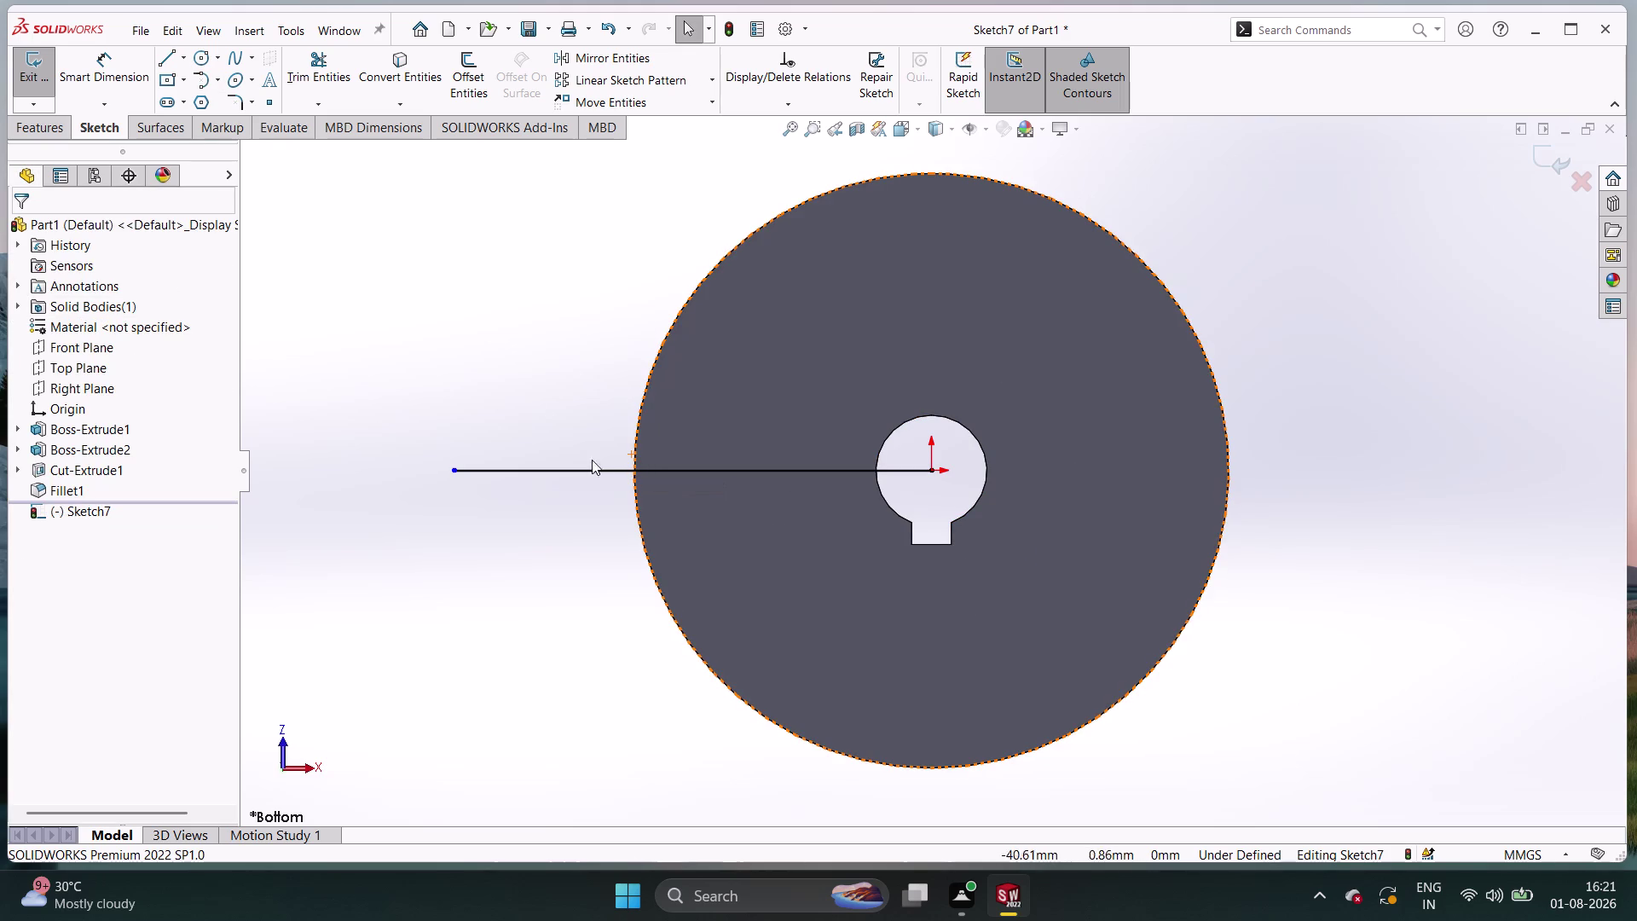
click(163, 53)
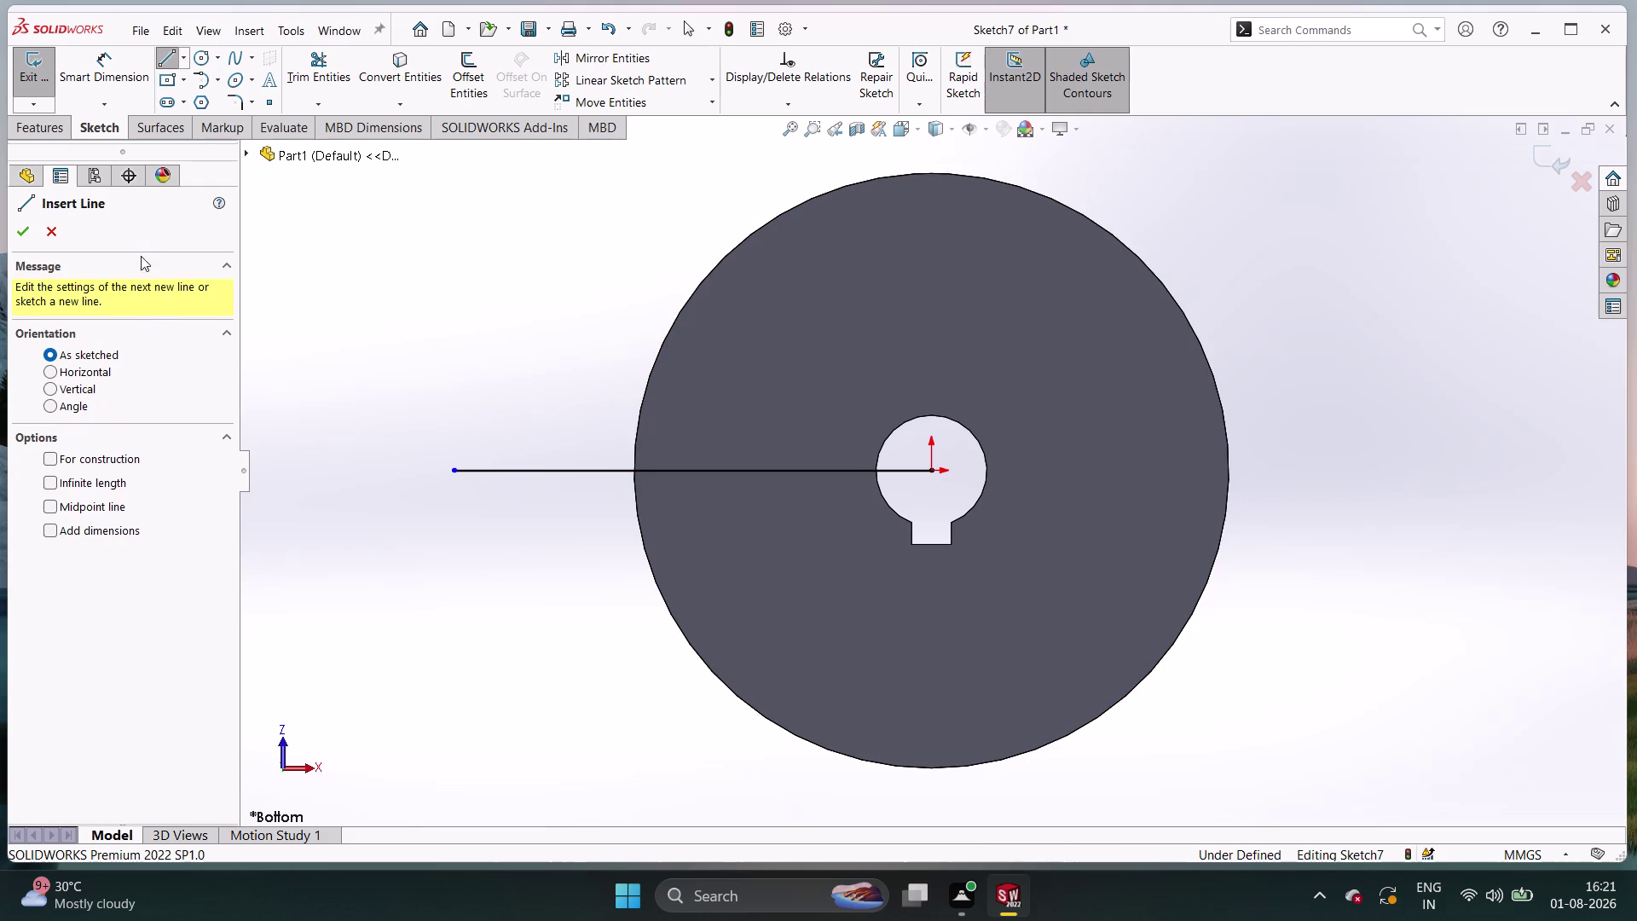
click(633, 470)
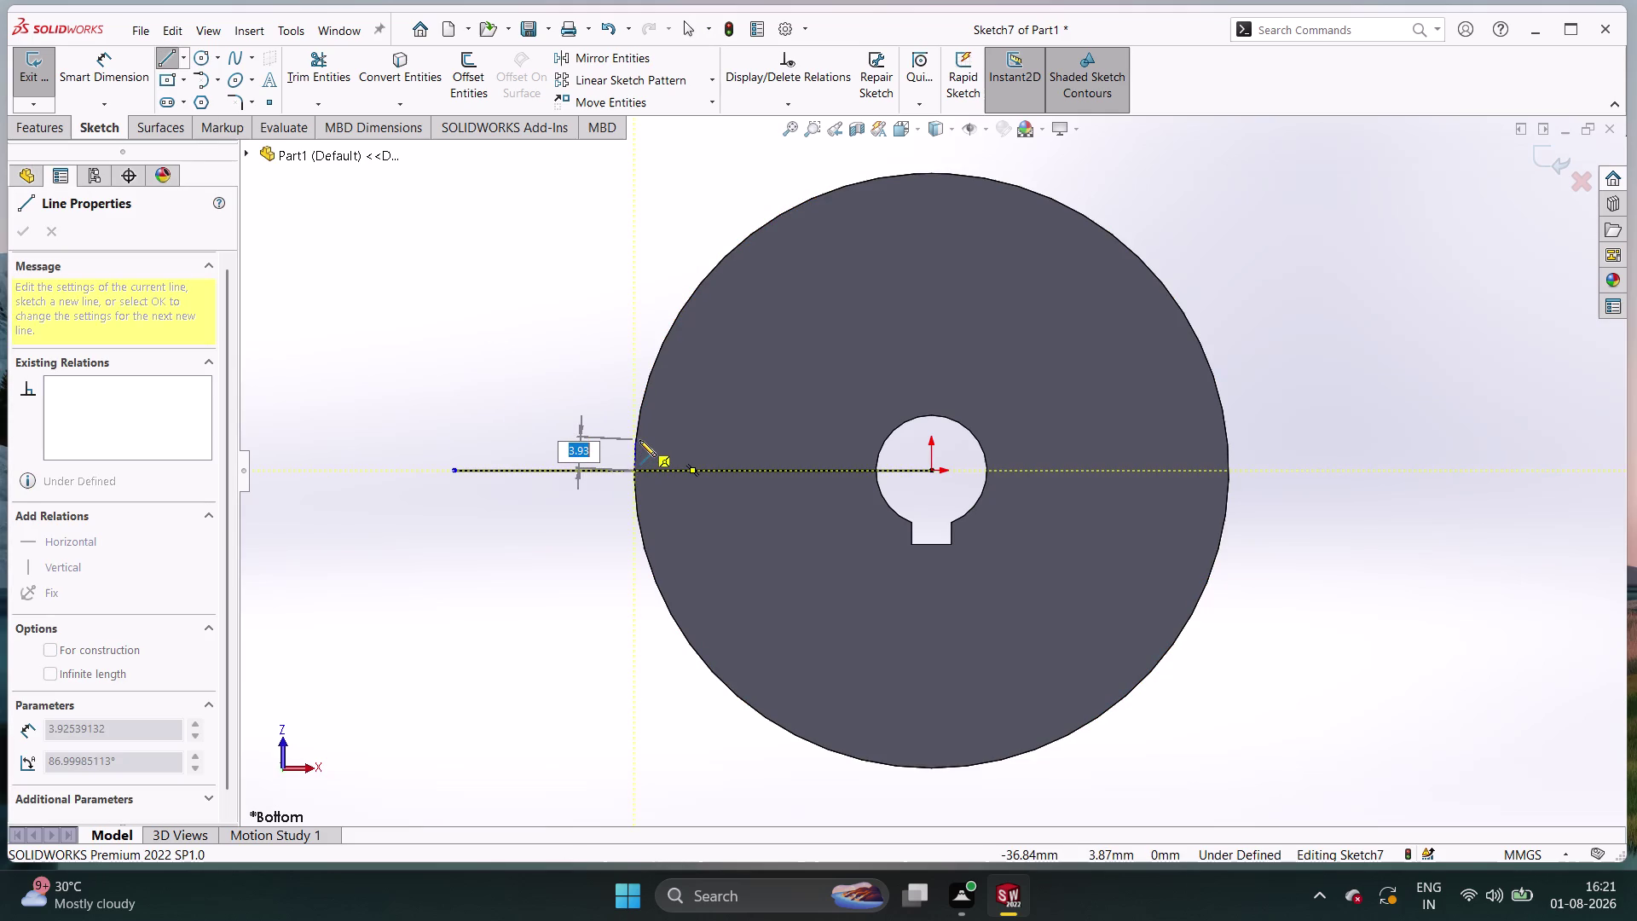
key(3)
key(Return)
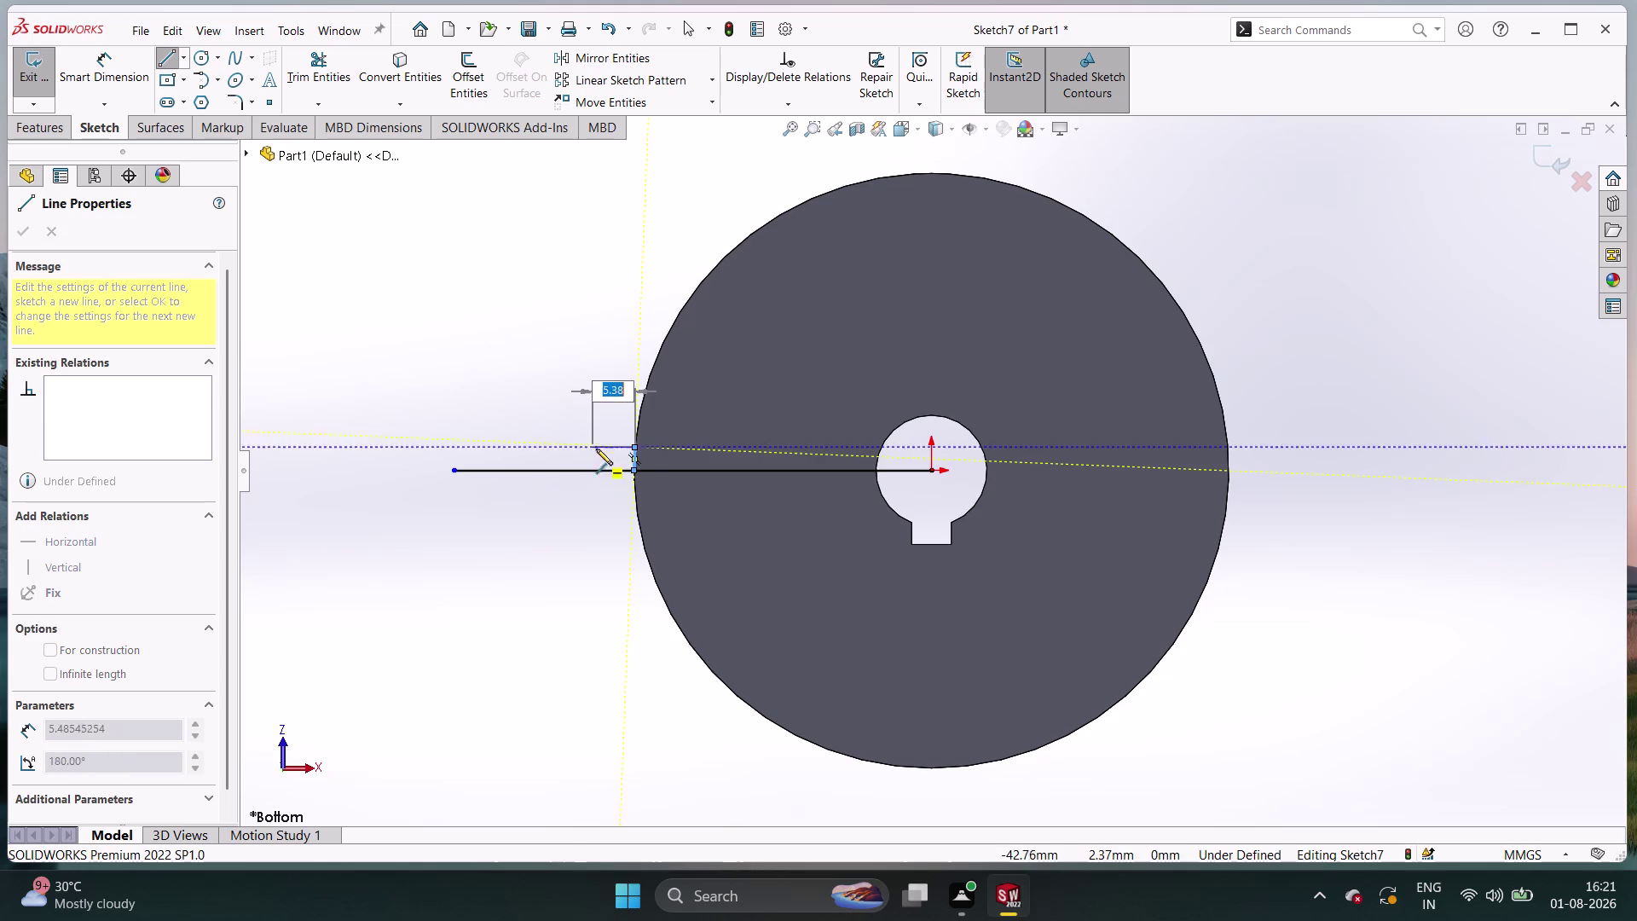
key(Escape)
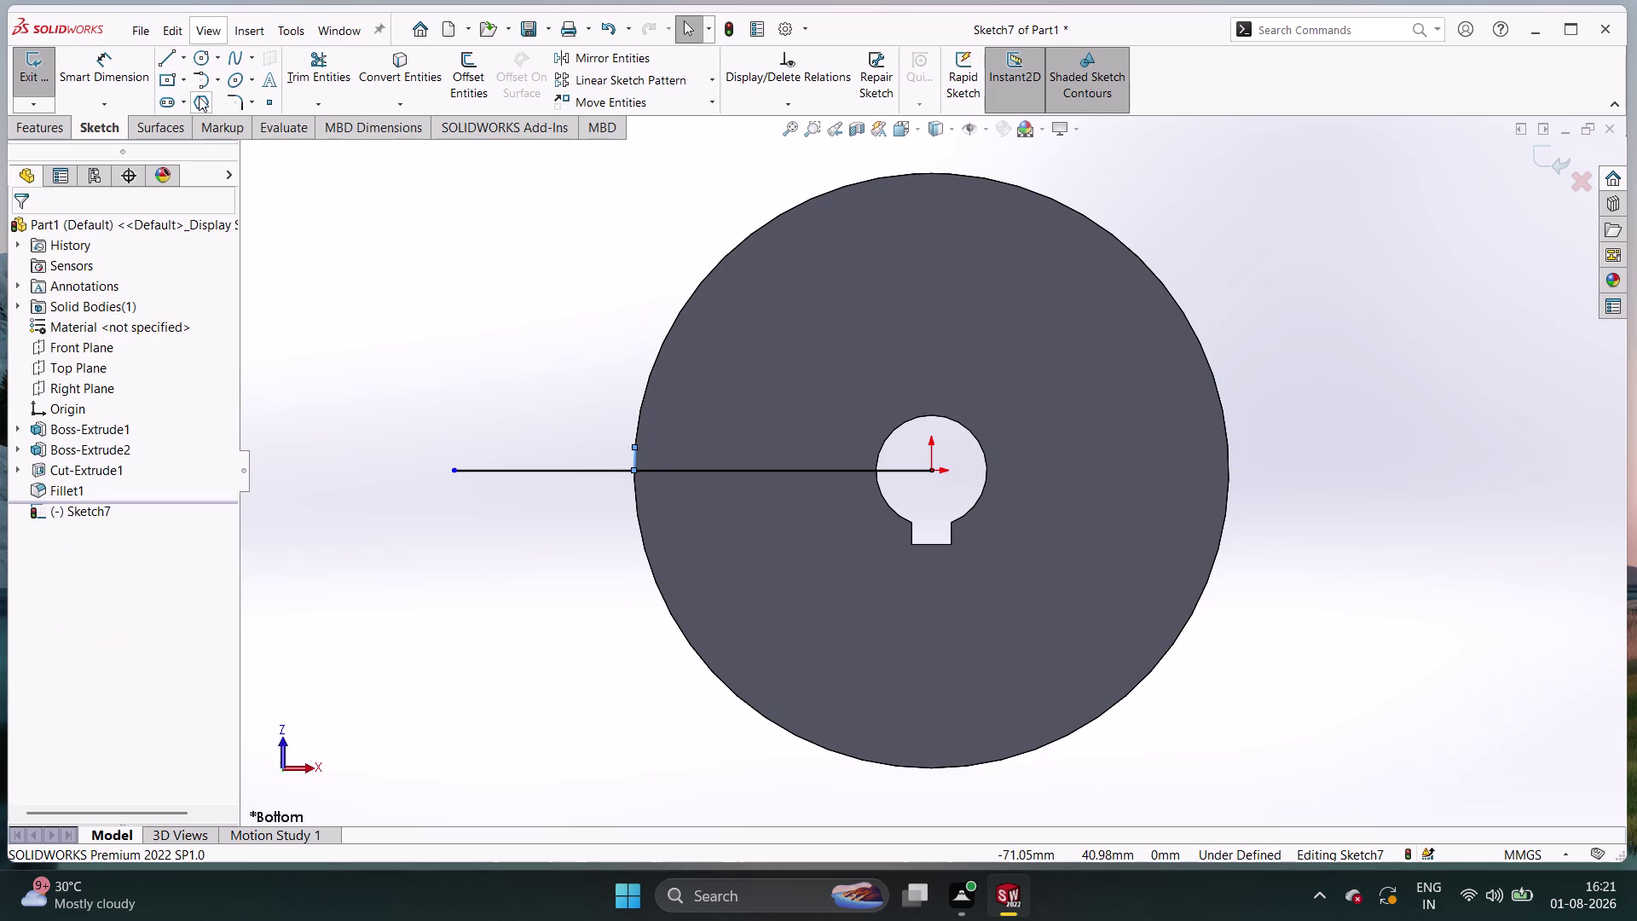
click(204, 79)
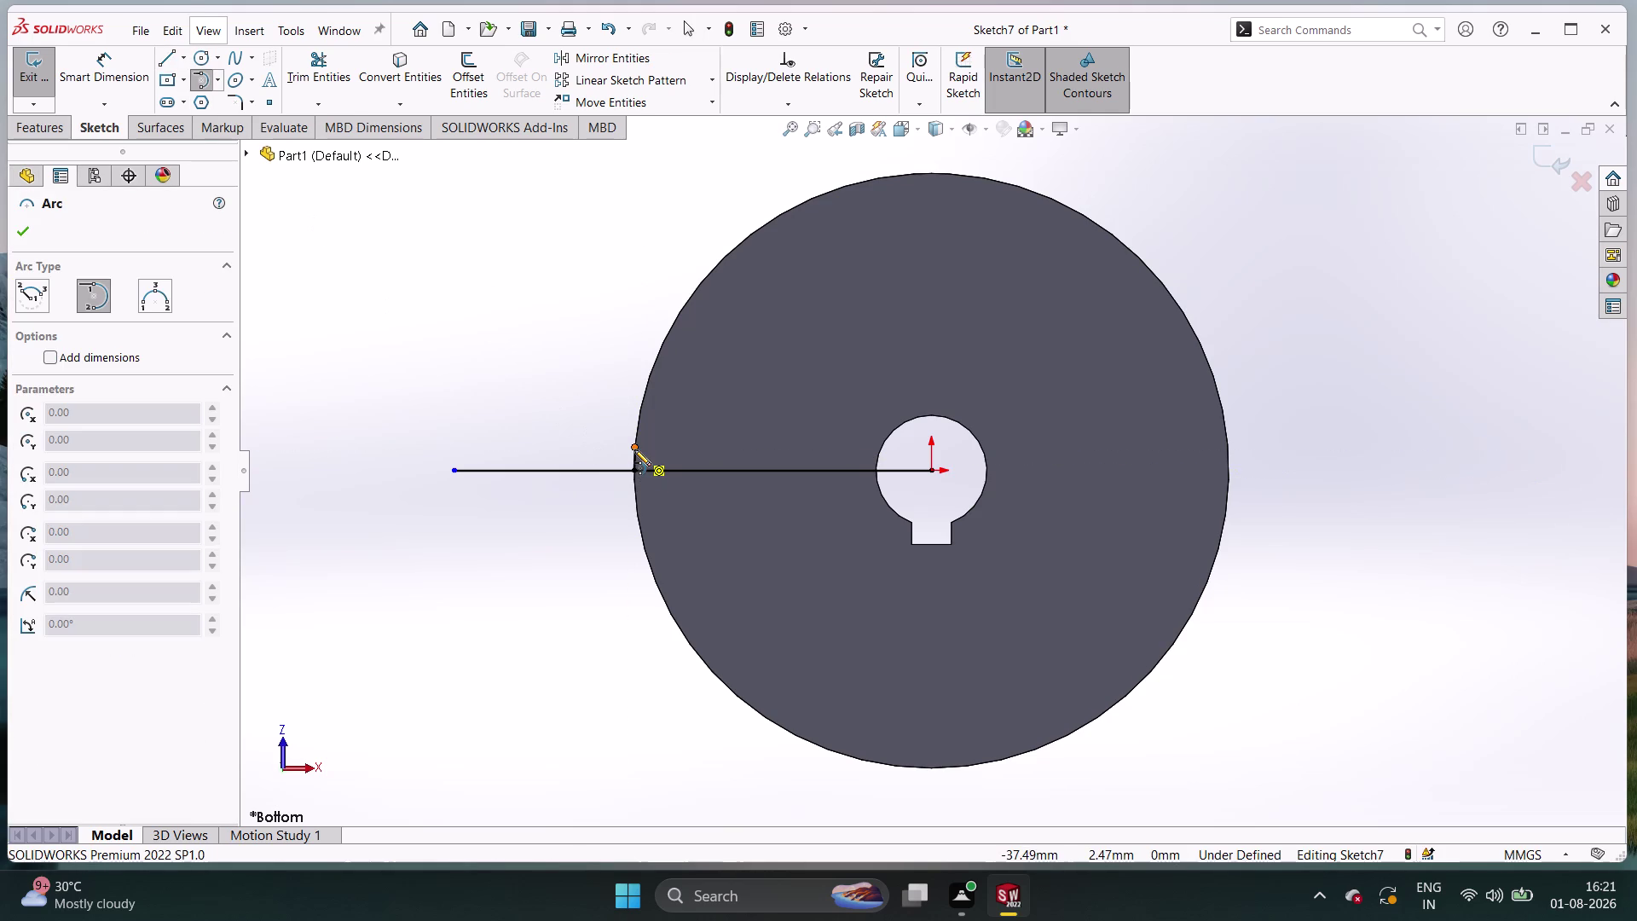
Start a centerpoint arc at the rim point, trying radii 14, 19 and 28.
click(634, 450)
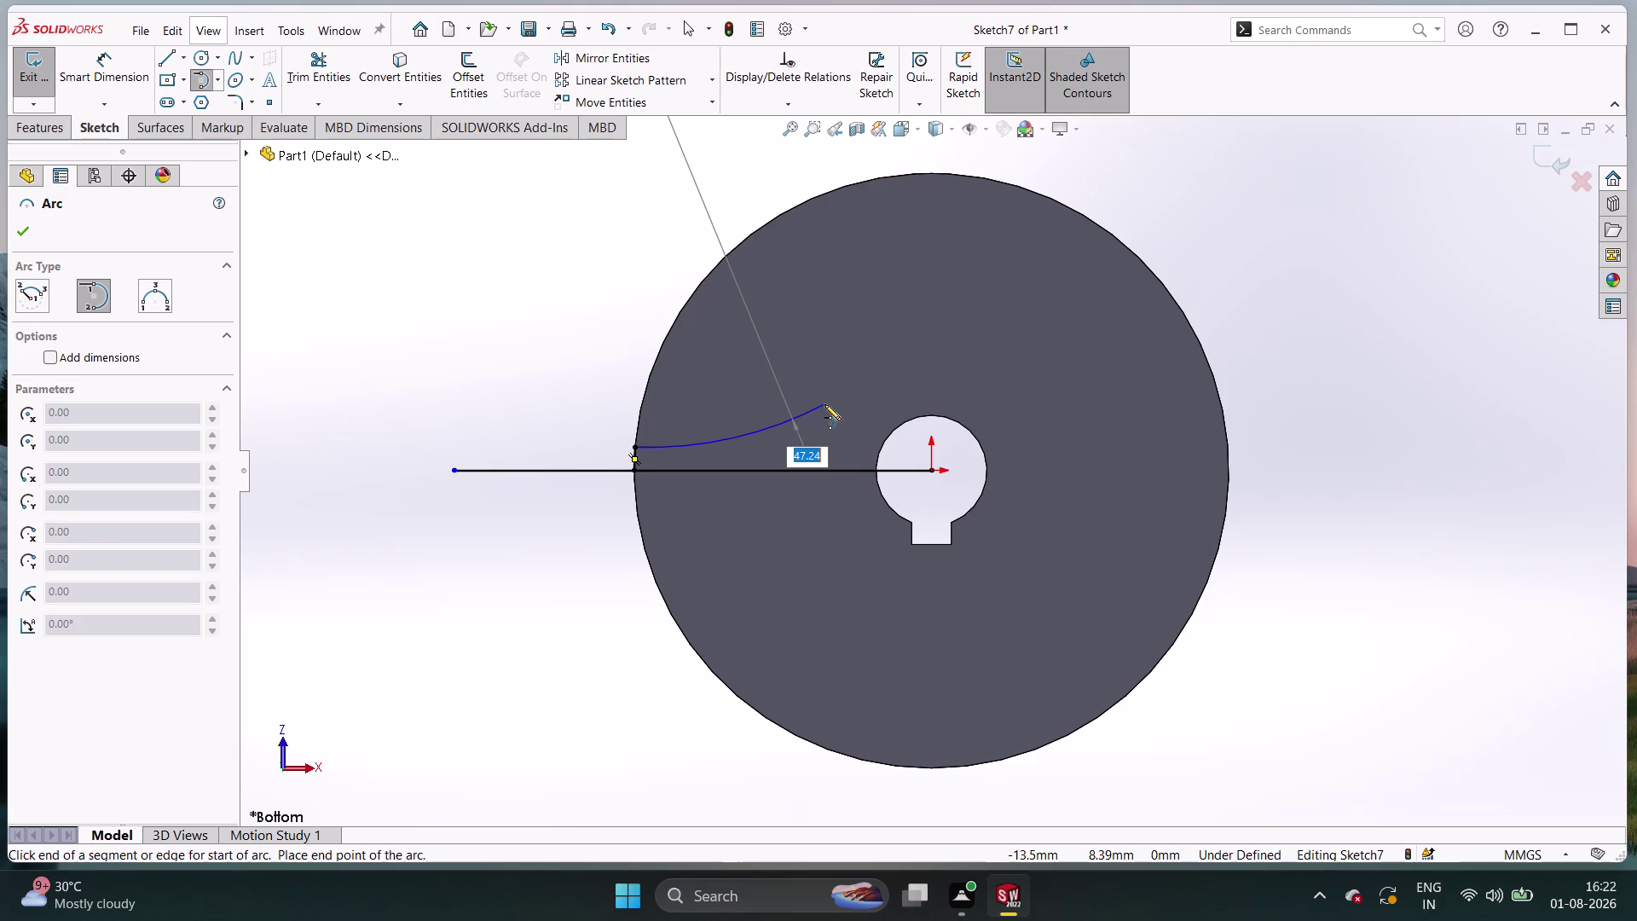
text(1)
text(4)
key(Return)
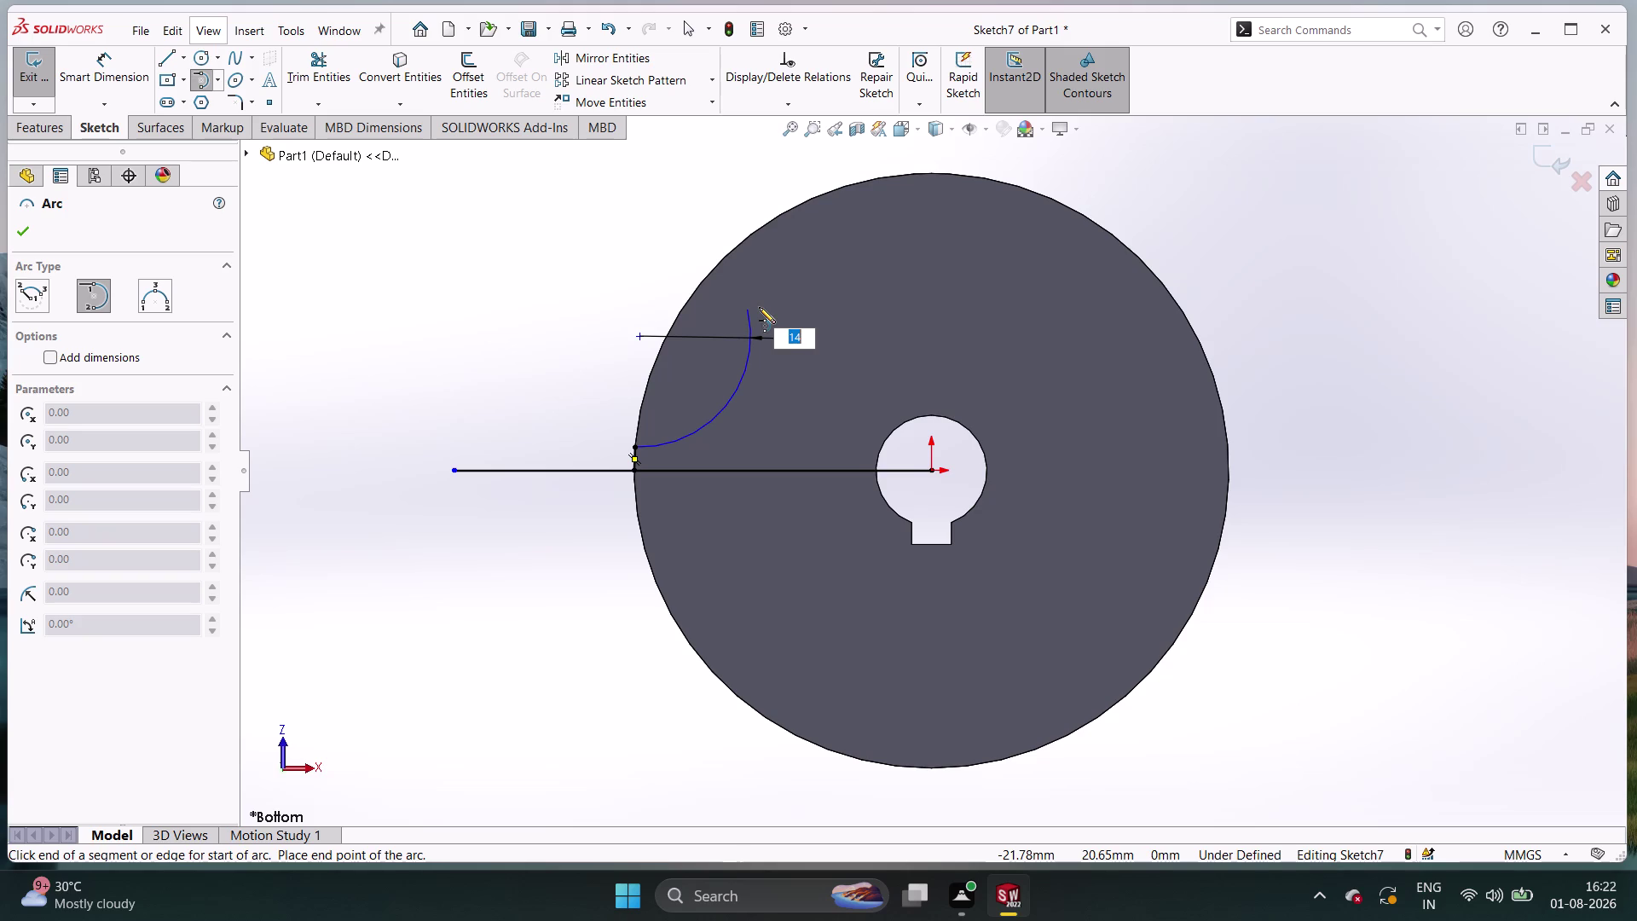
key(1)
key(9)
key(Return)
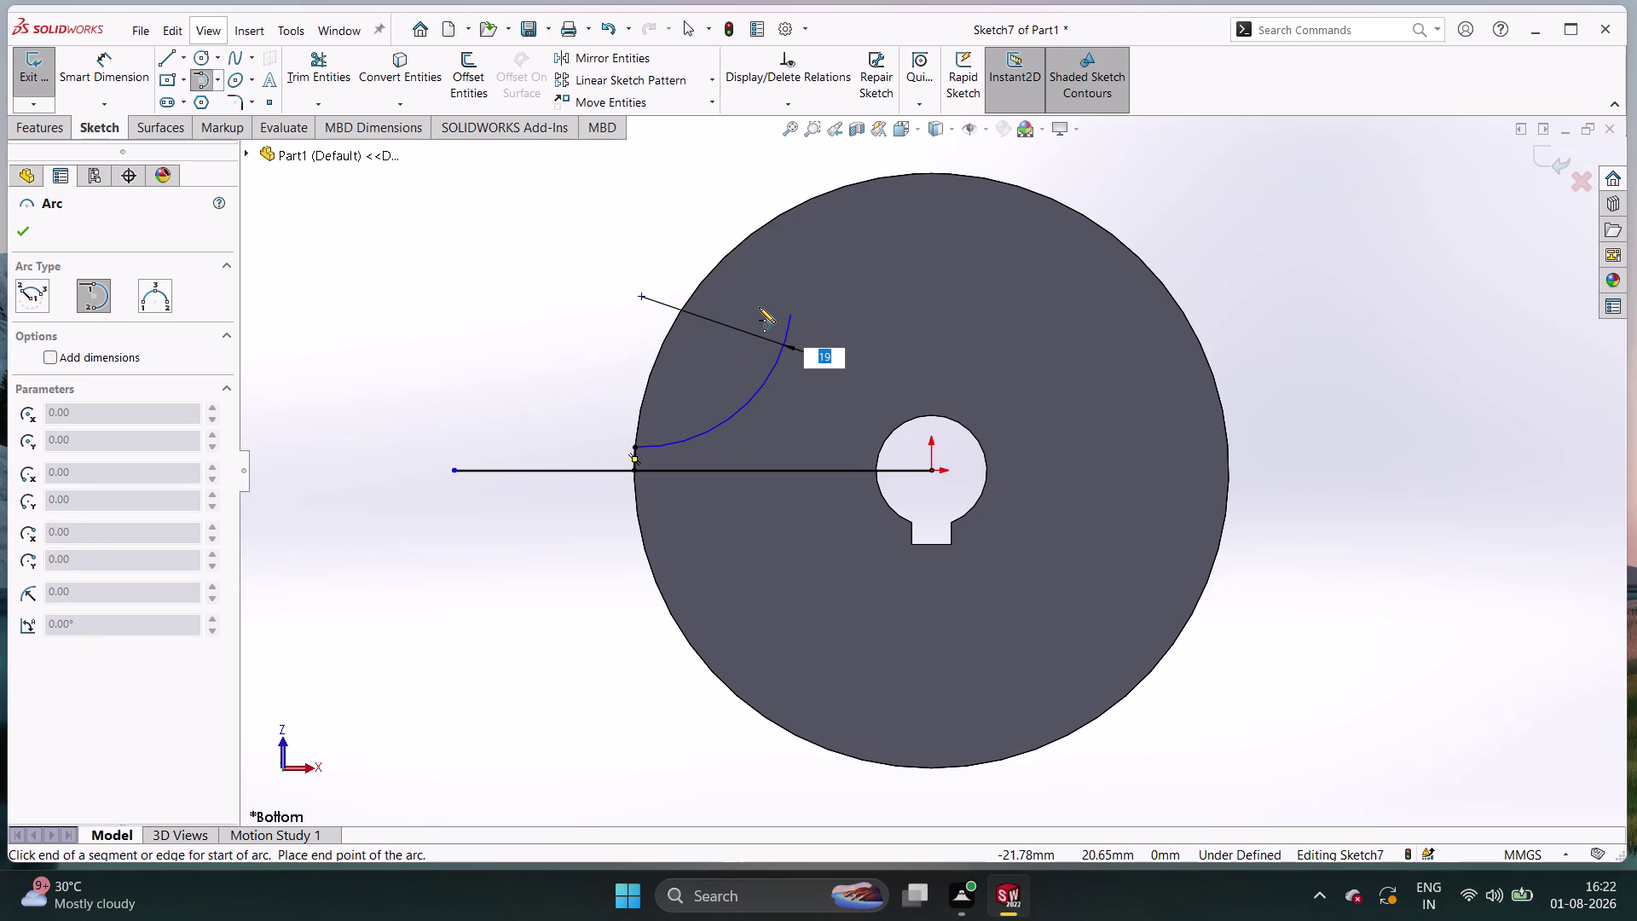
text(28)
key(Return)
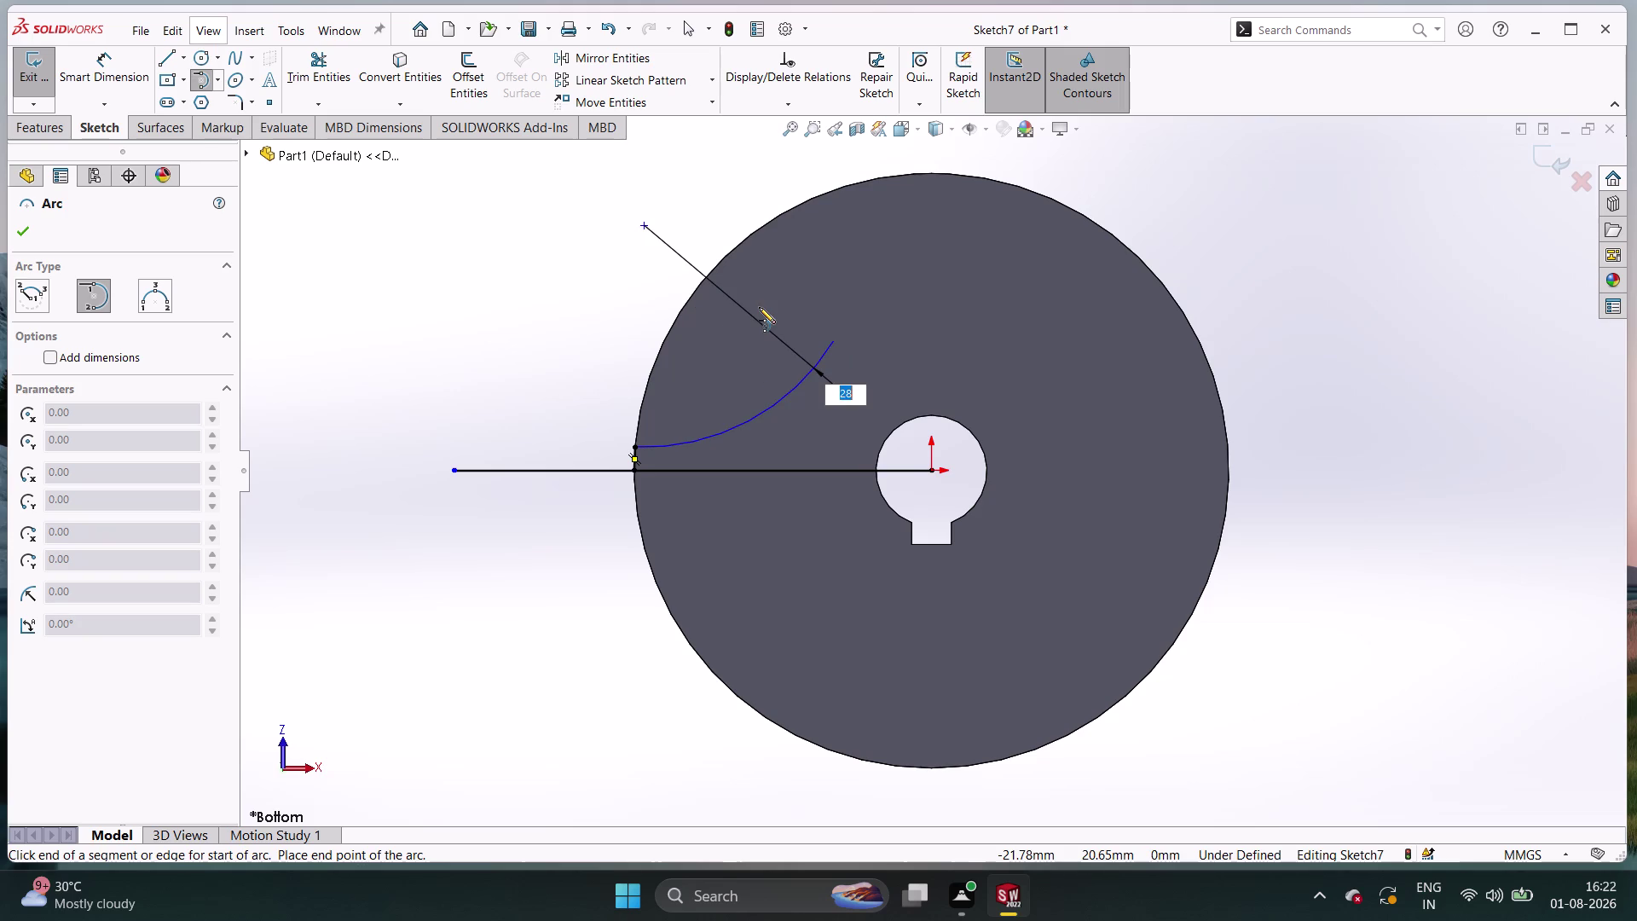
Change the arc radius to 31, then discard the unfinished arc.
key(2)
key(BackSpace)
text(3)
text(1)
key(Return)
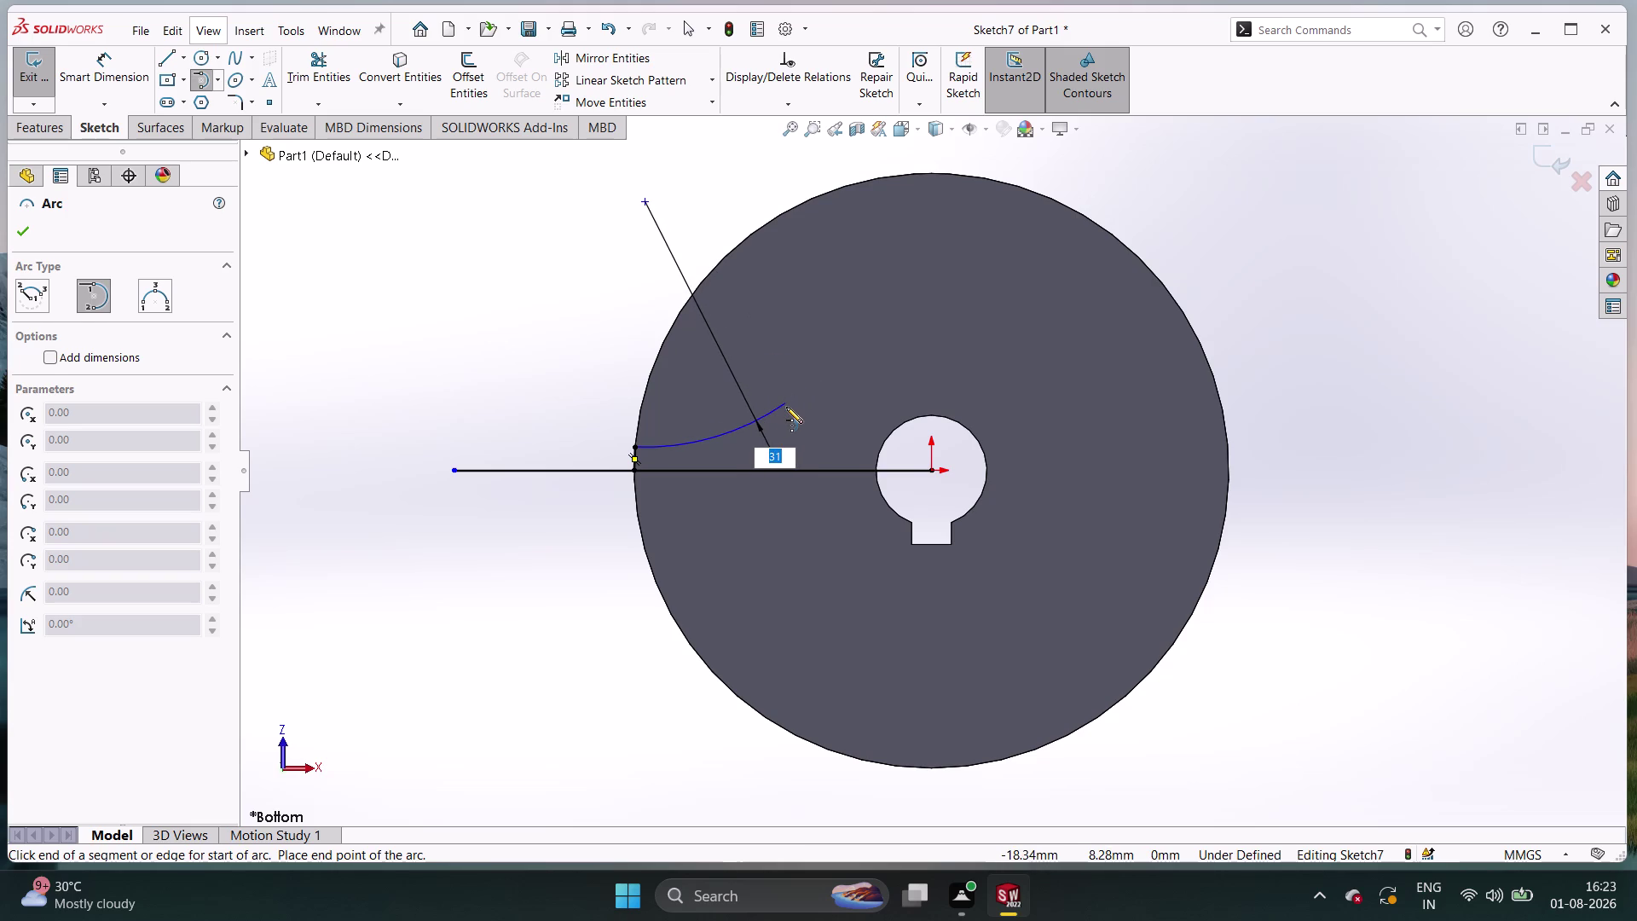
key(Escape)
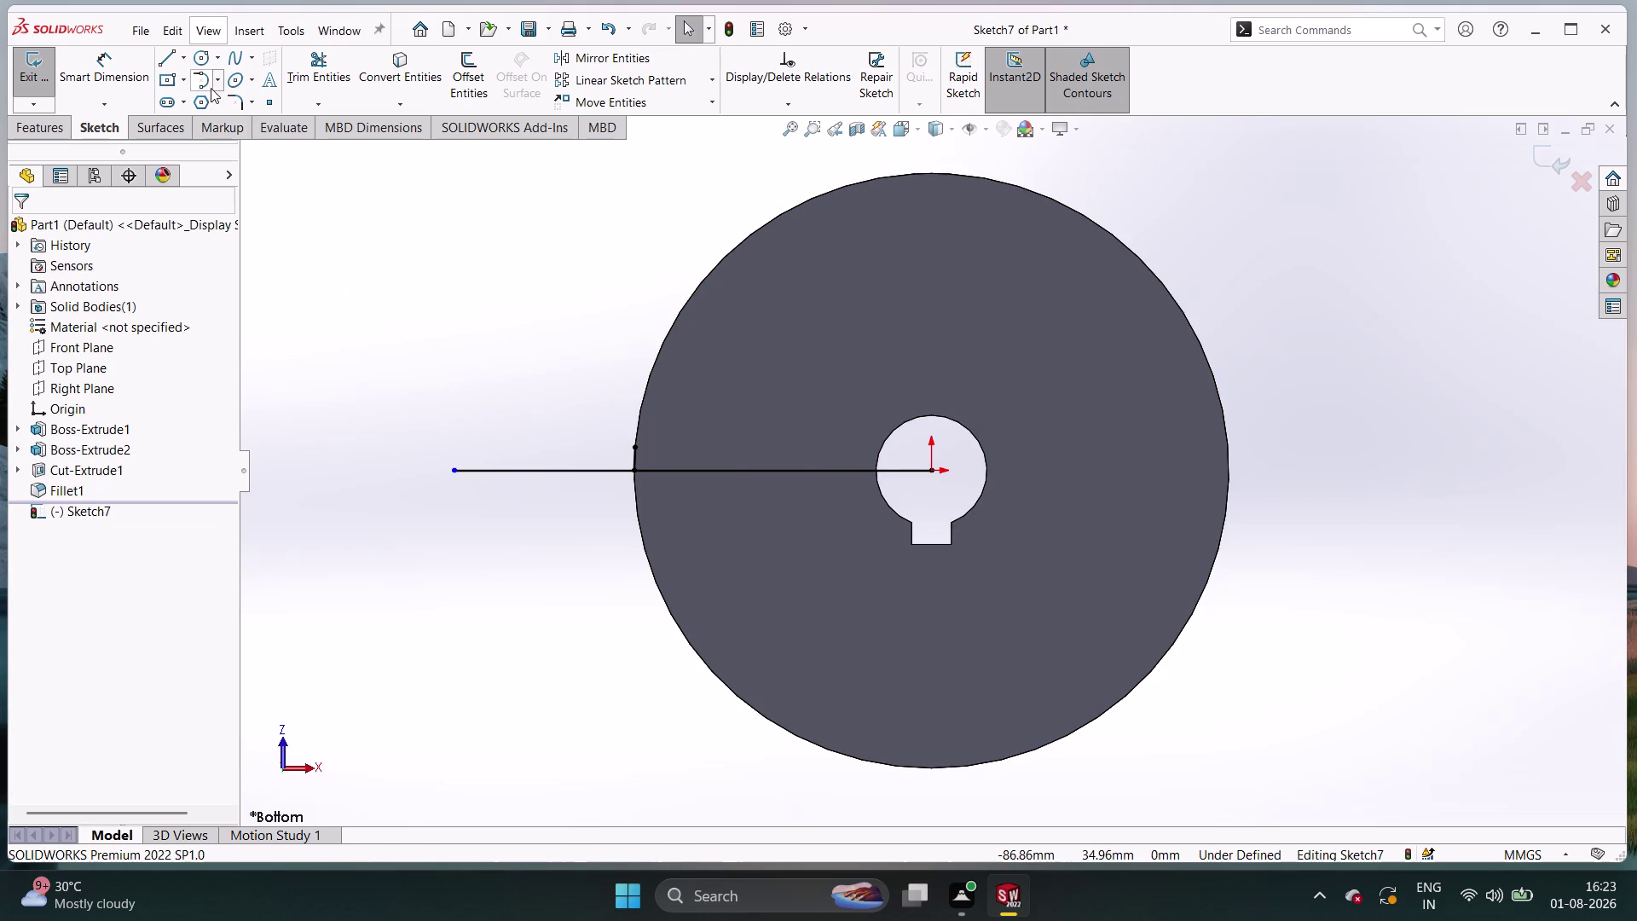
click(209, 85)
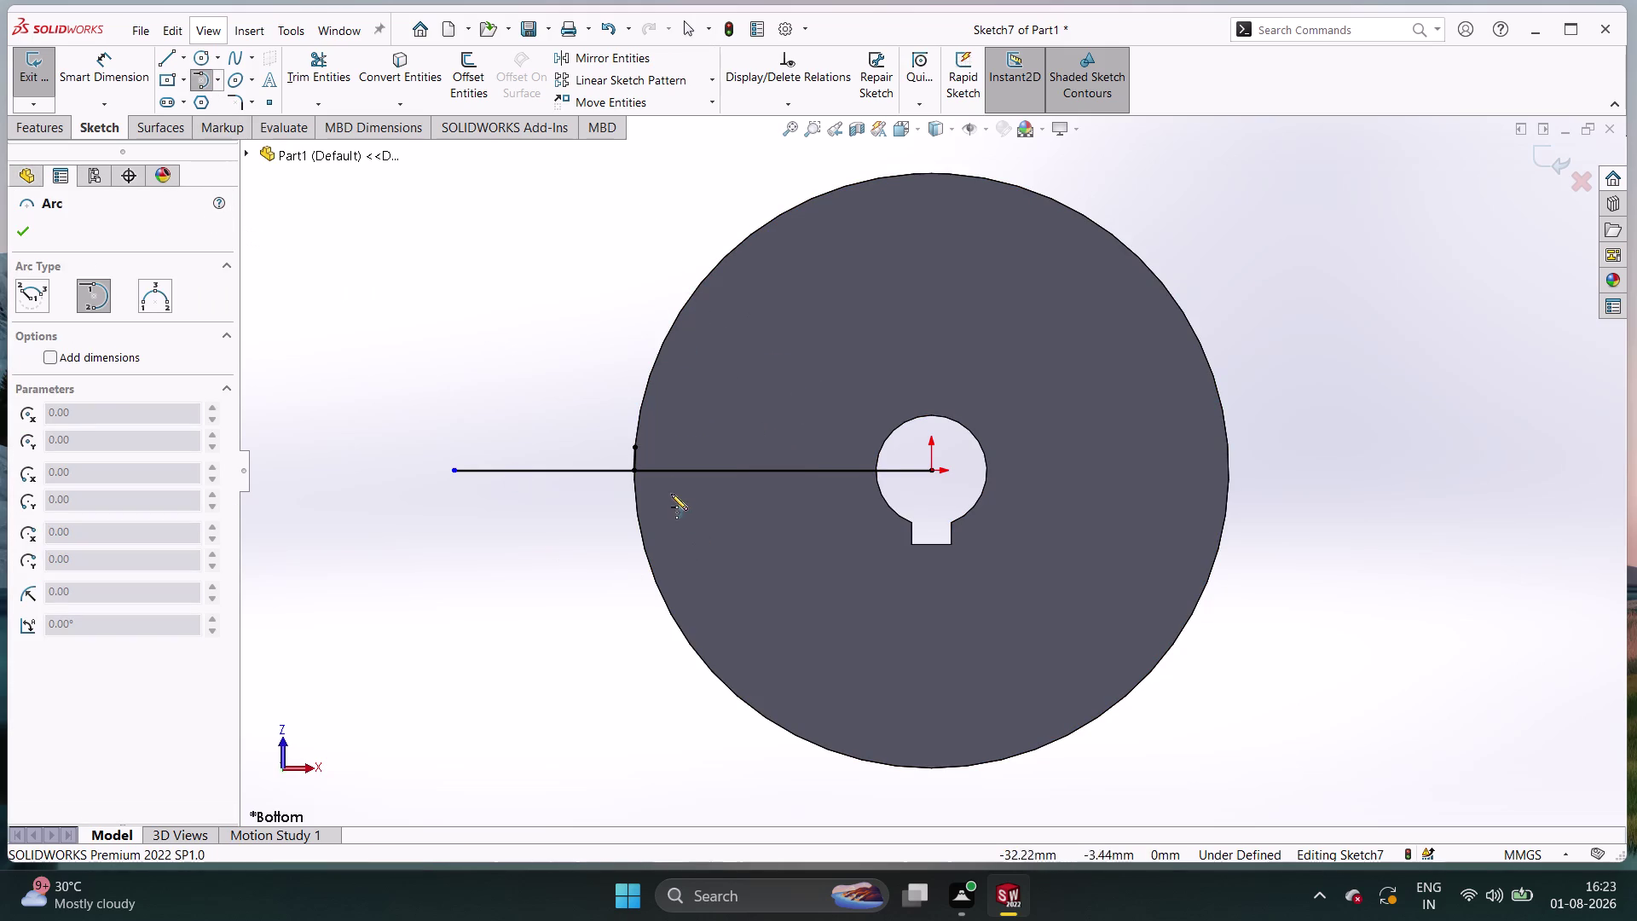
Cancel a tangent arc at the line's rim end and start a spline there instead.
double_click(640, 450)
click(635, 447)
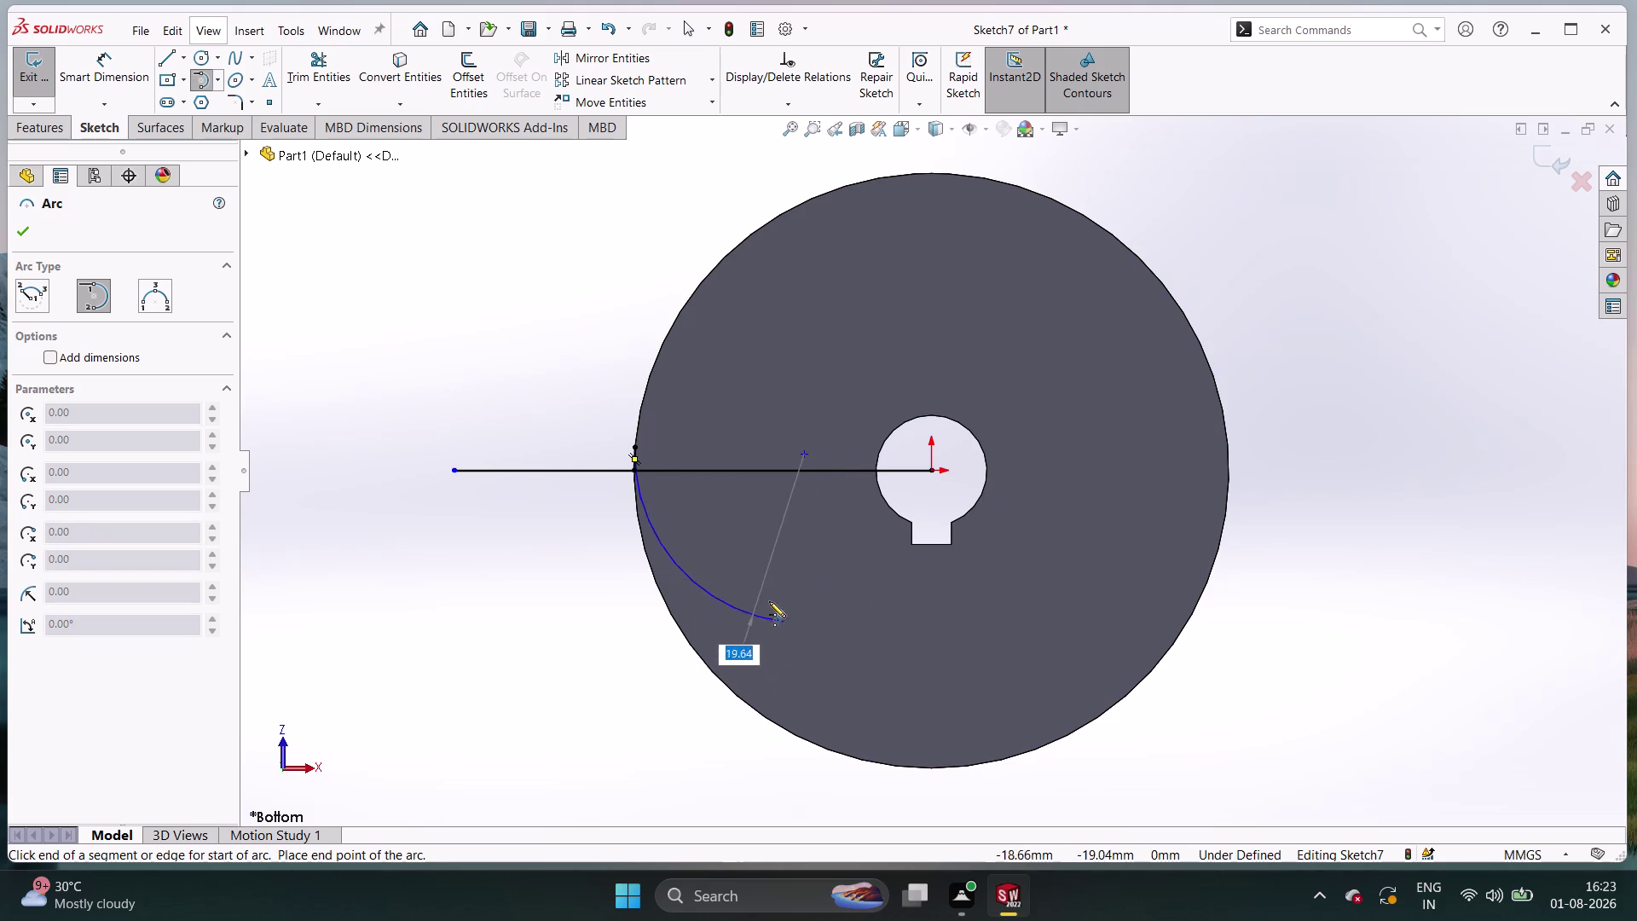
key(Escape)
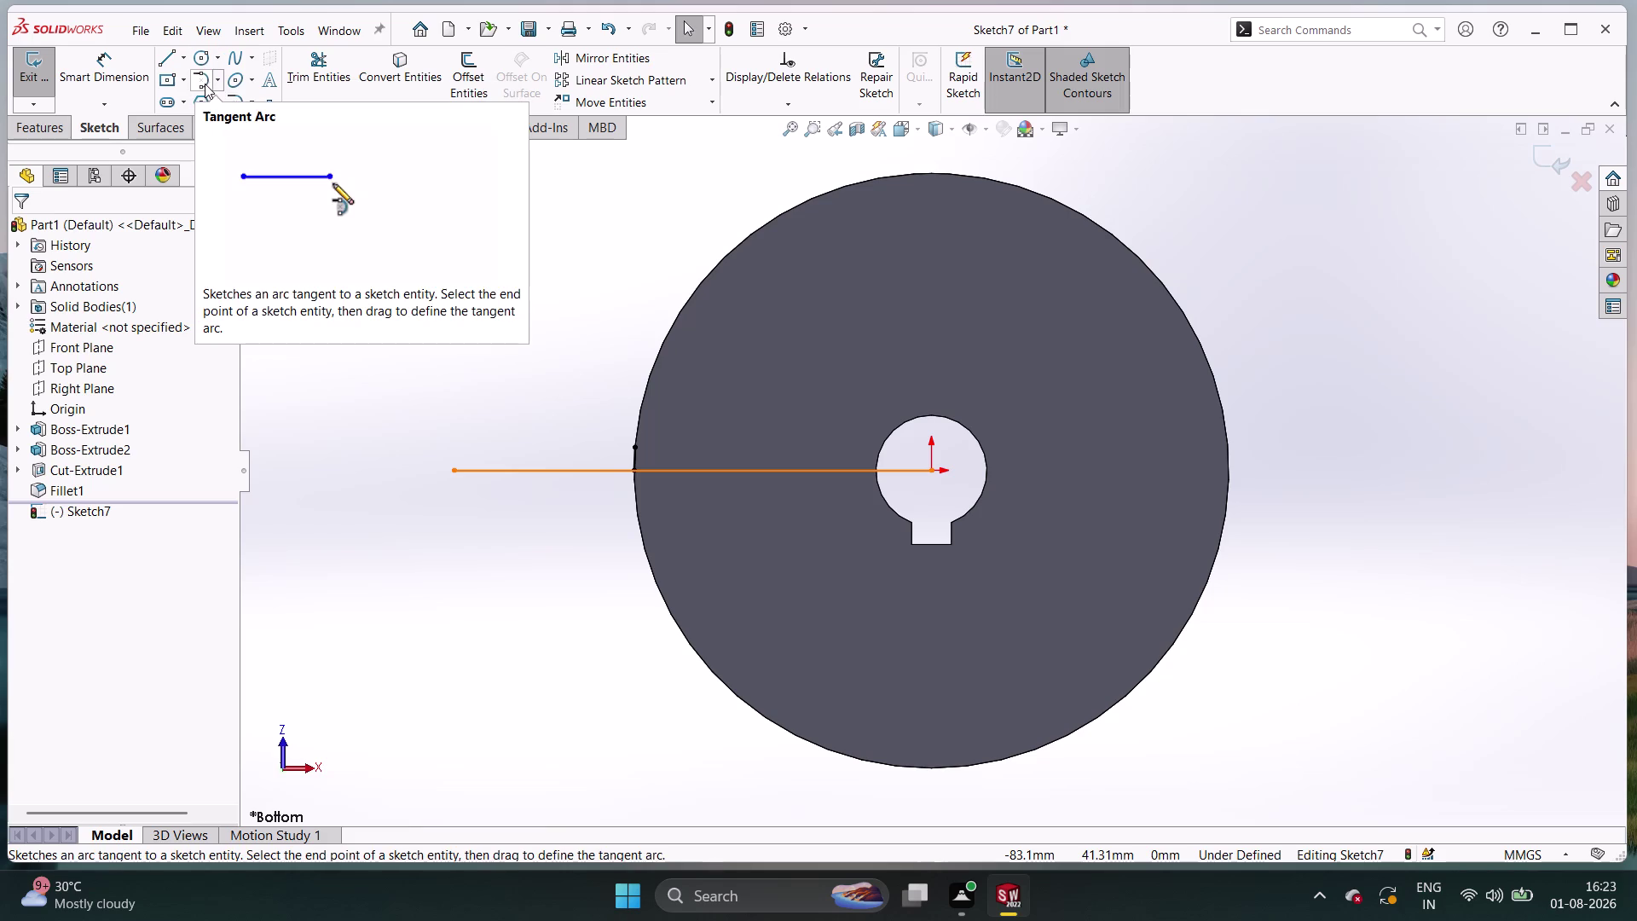
click(236, 58)
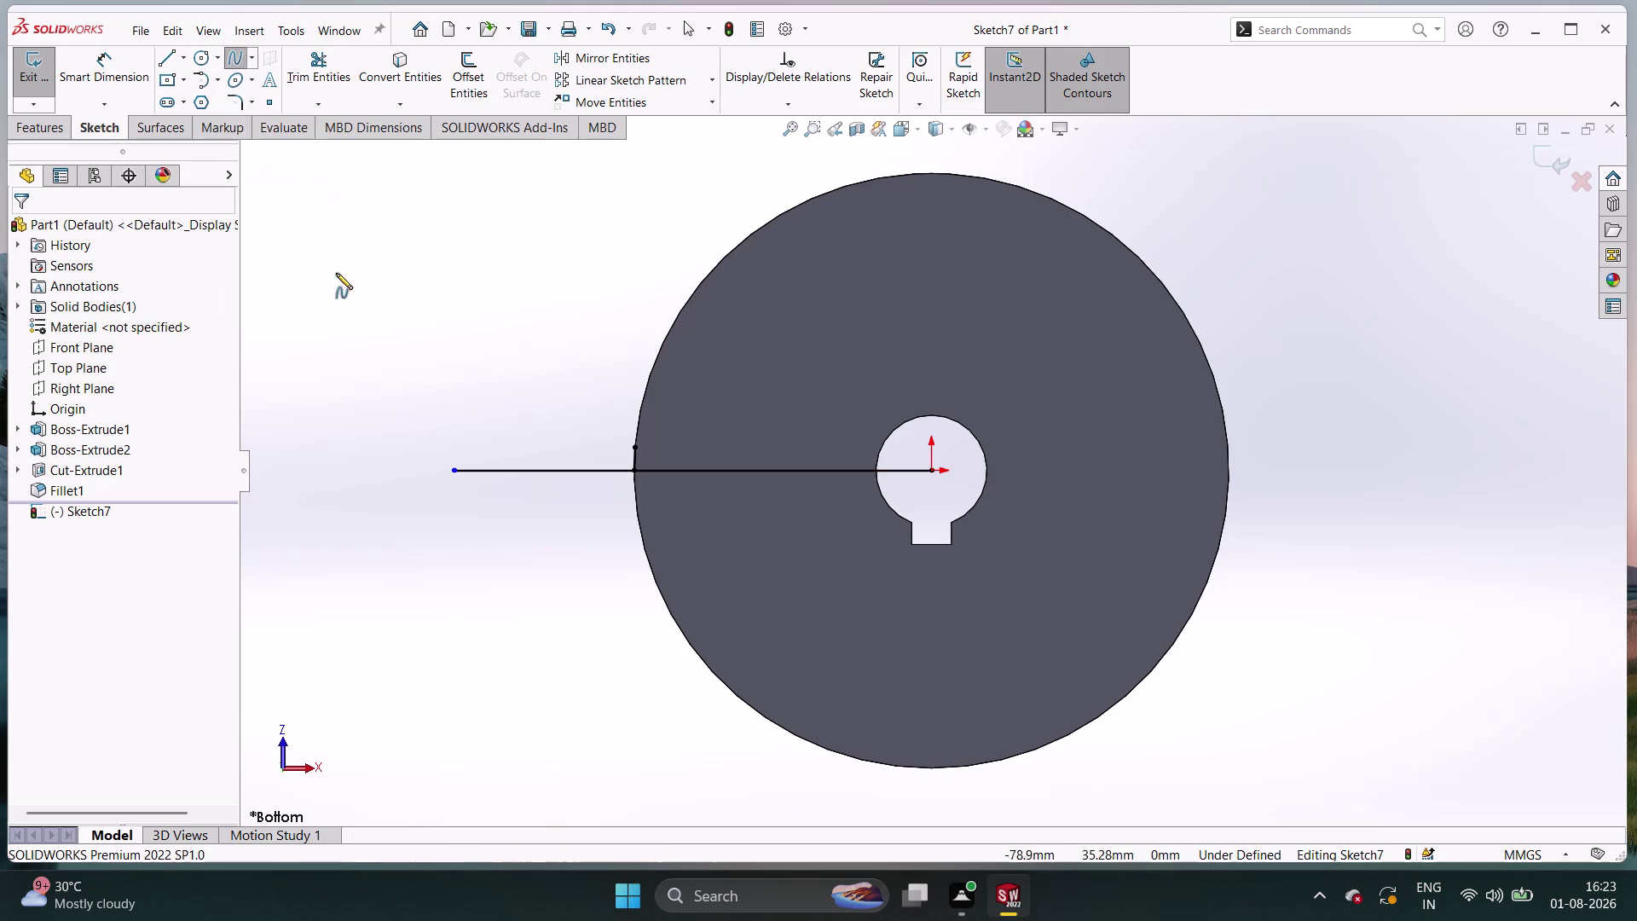
click(636, 450)
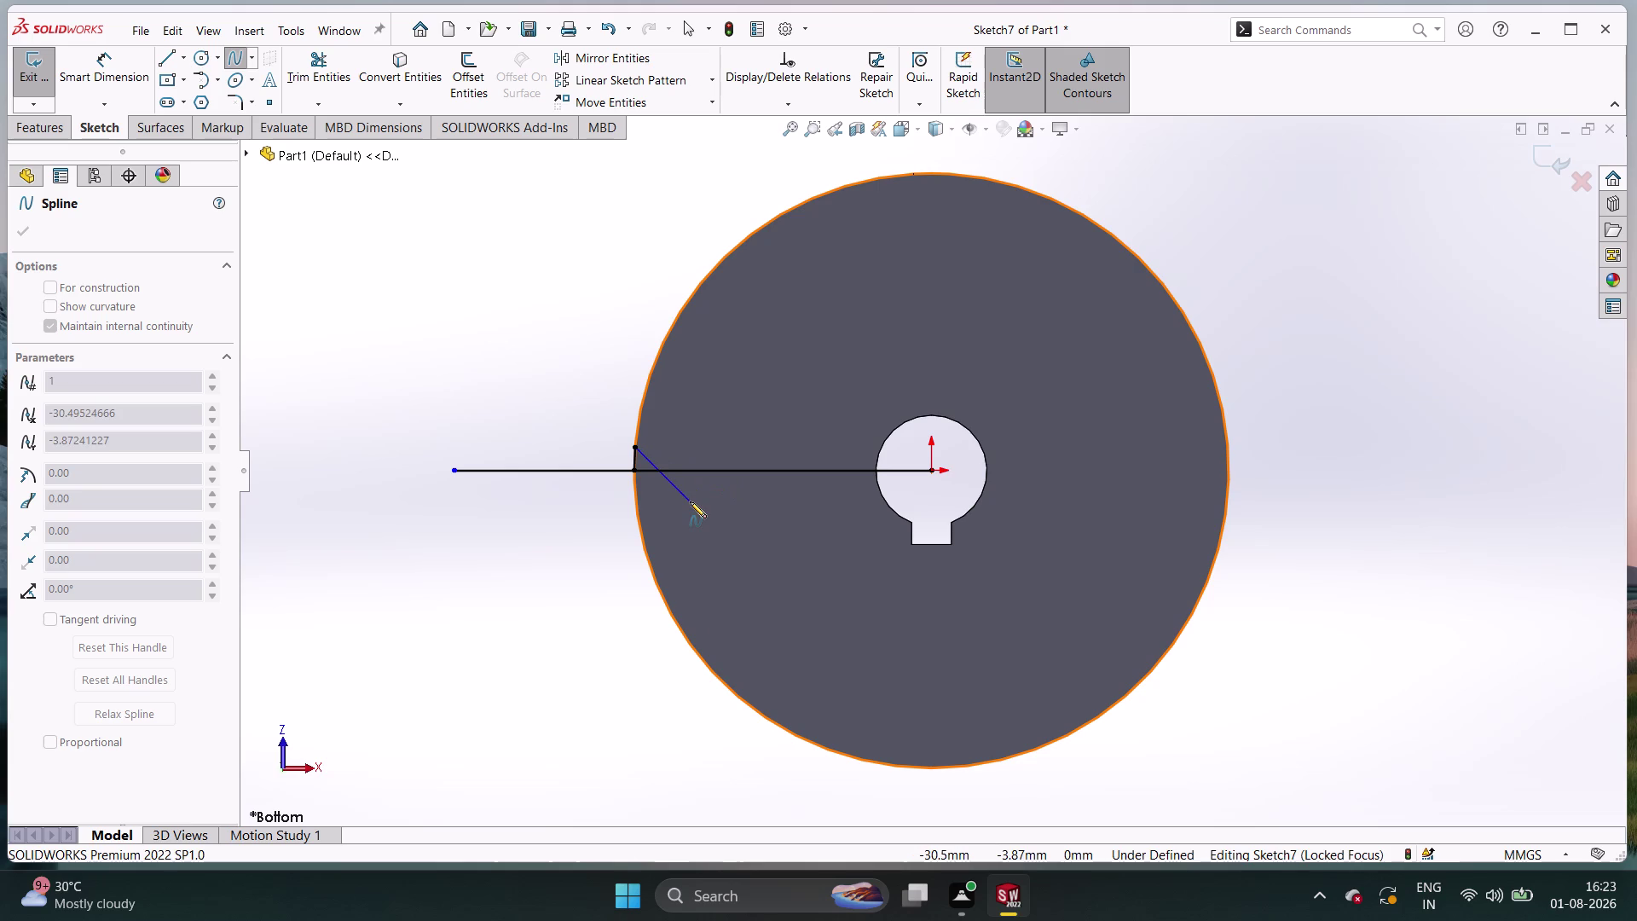
Draw a curved spline from the rim point inward, below the line, toward the bore.
click(130, 476)
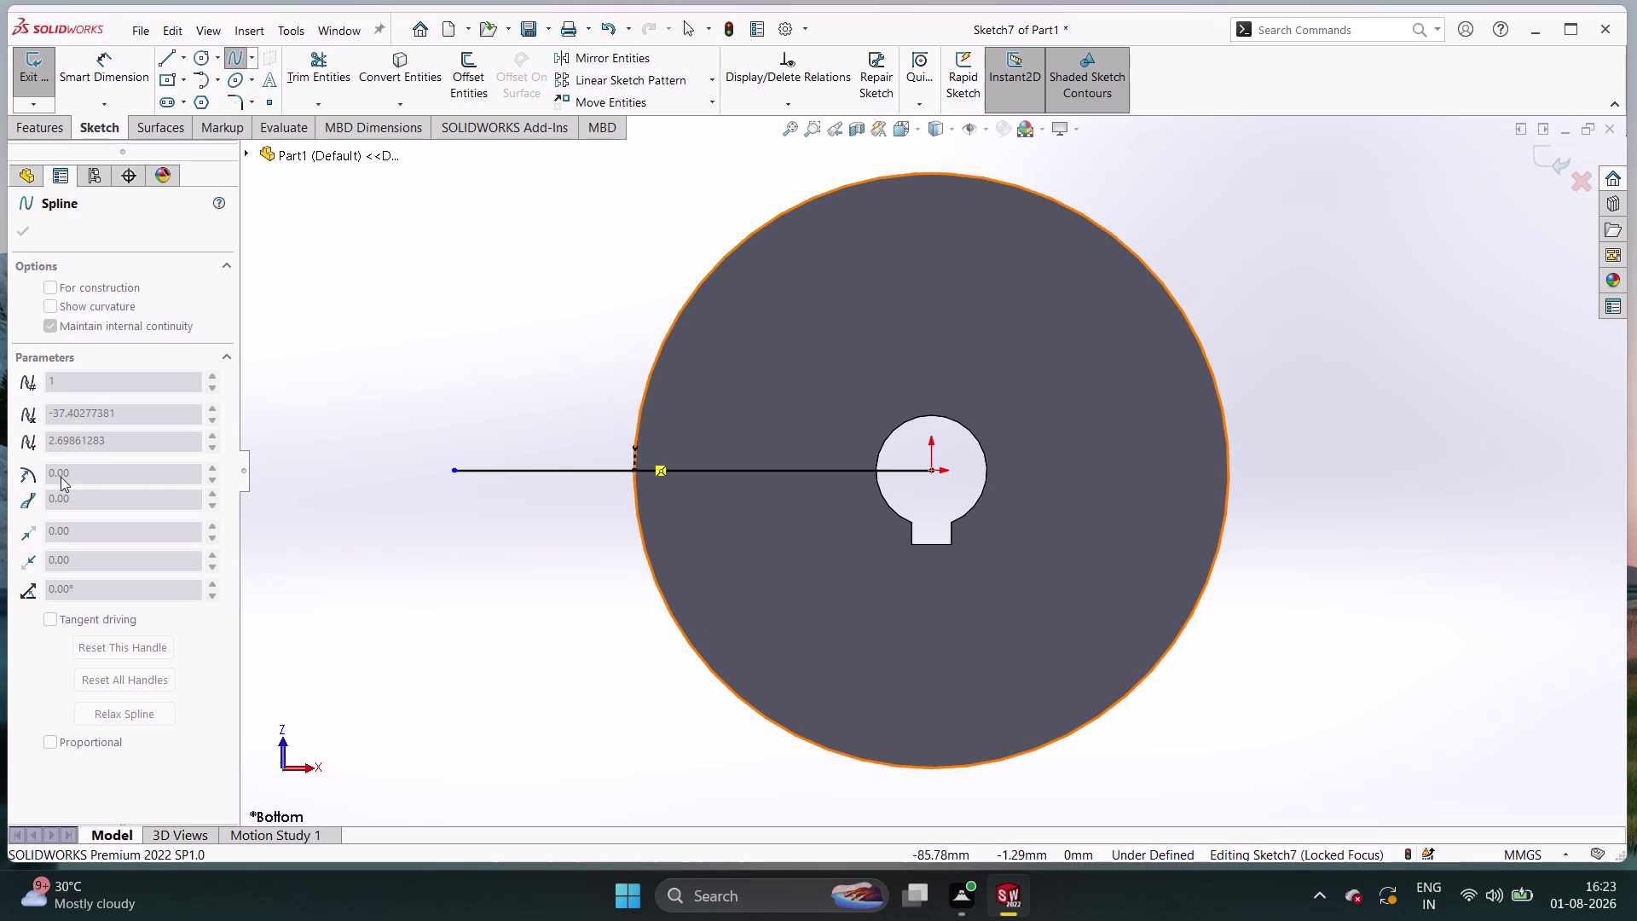
click(22, 477)
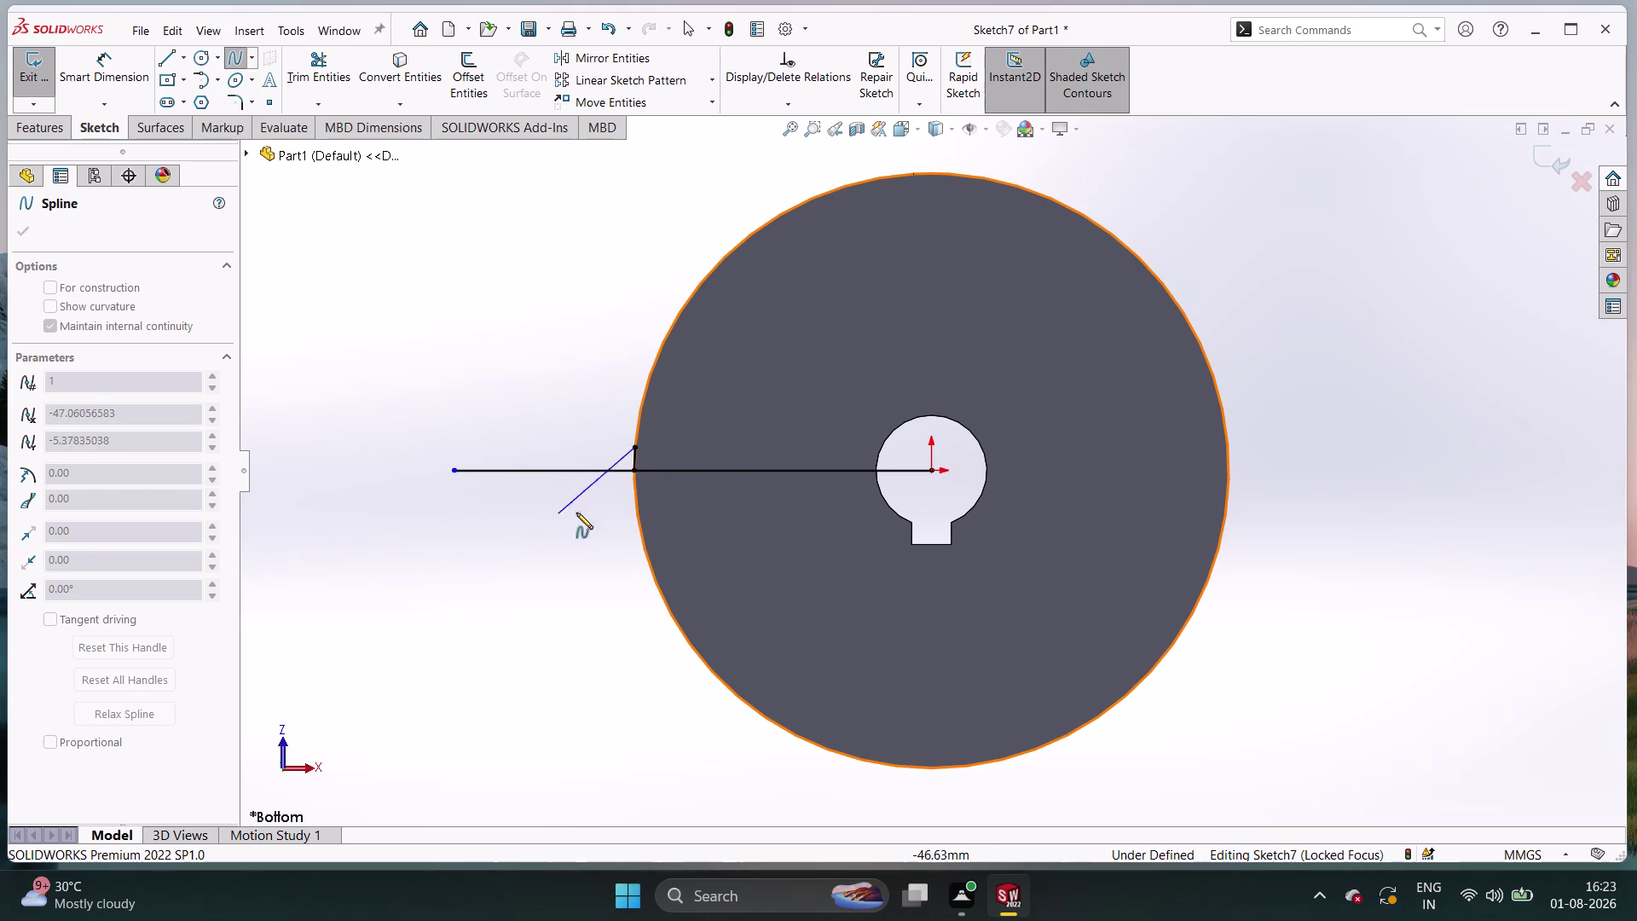
click(683, 480)
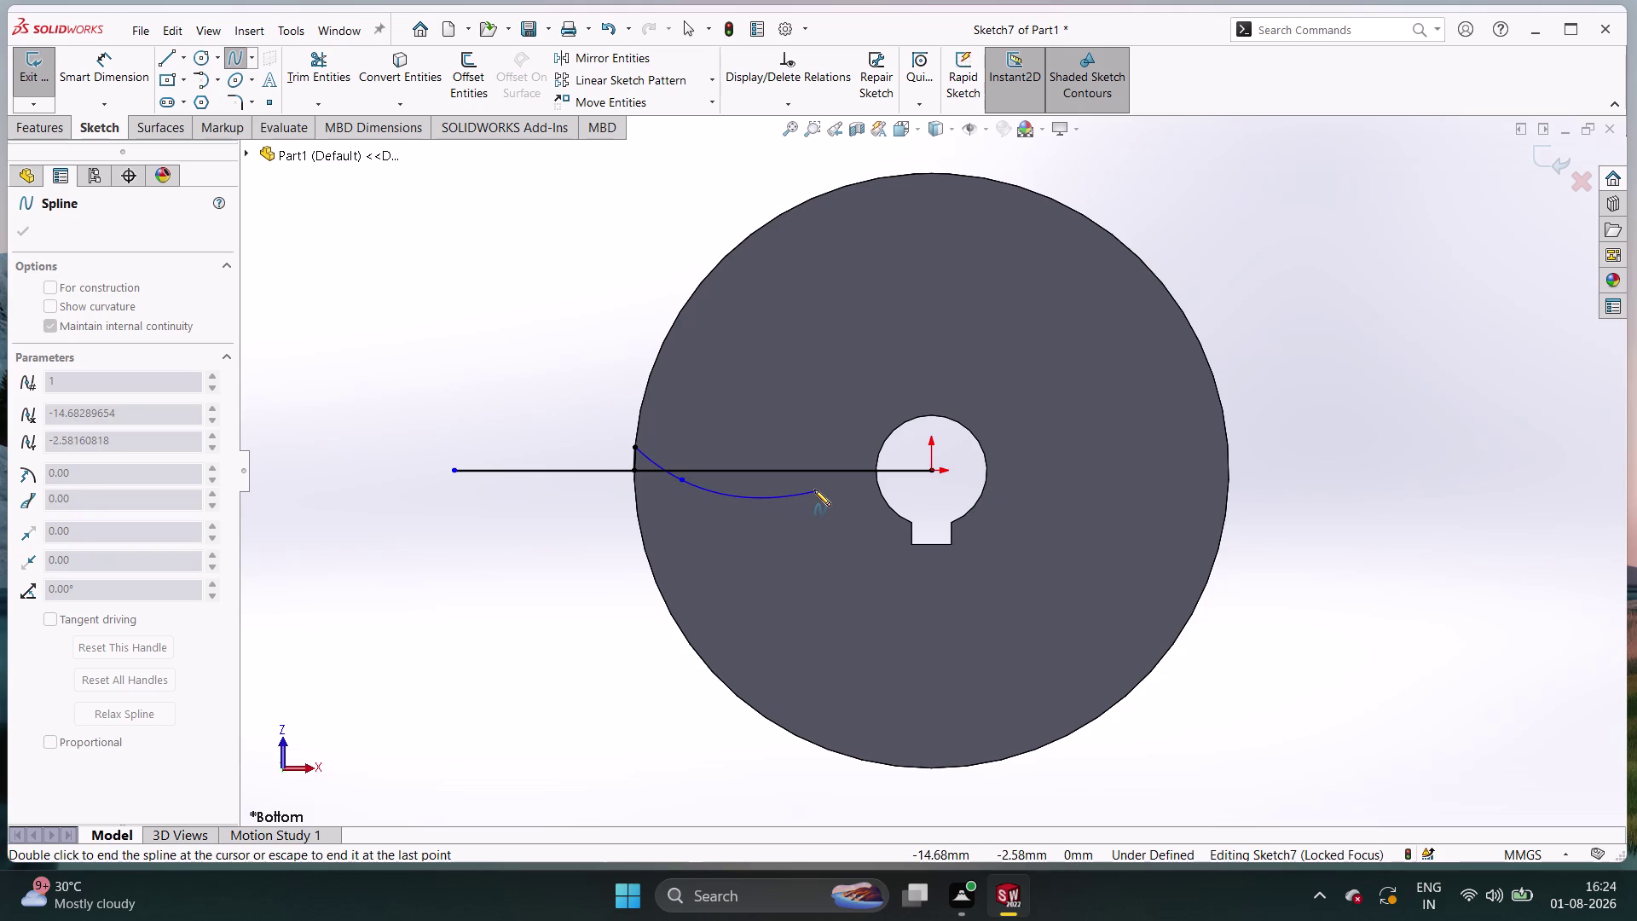
double_click(814, 512)
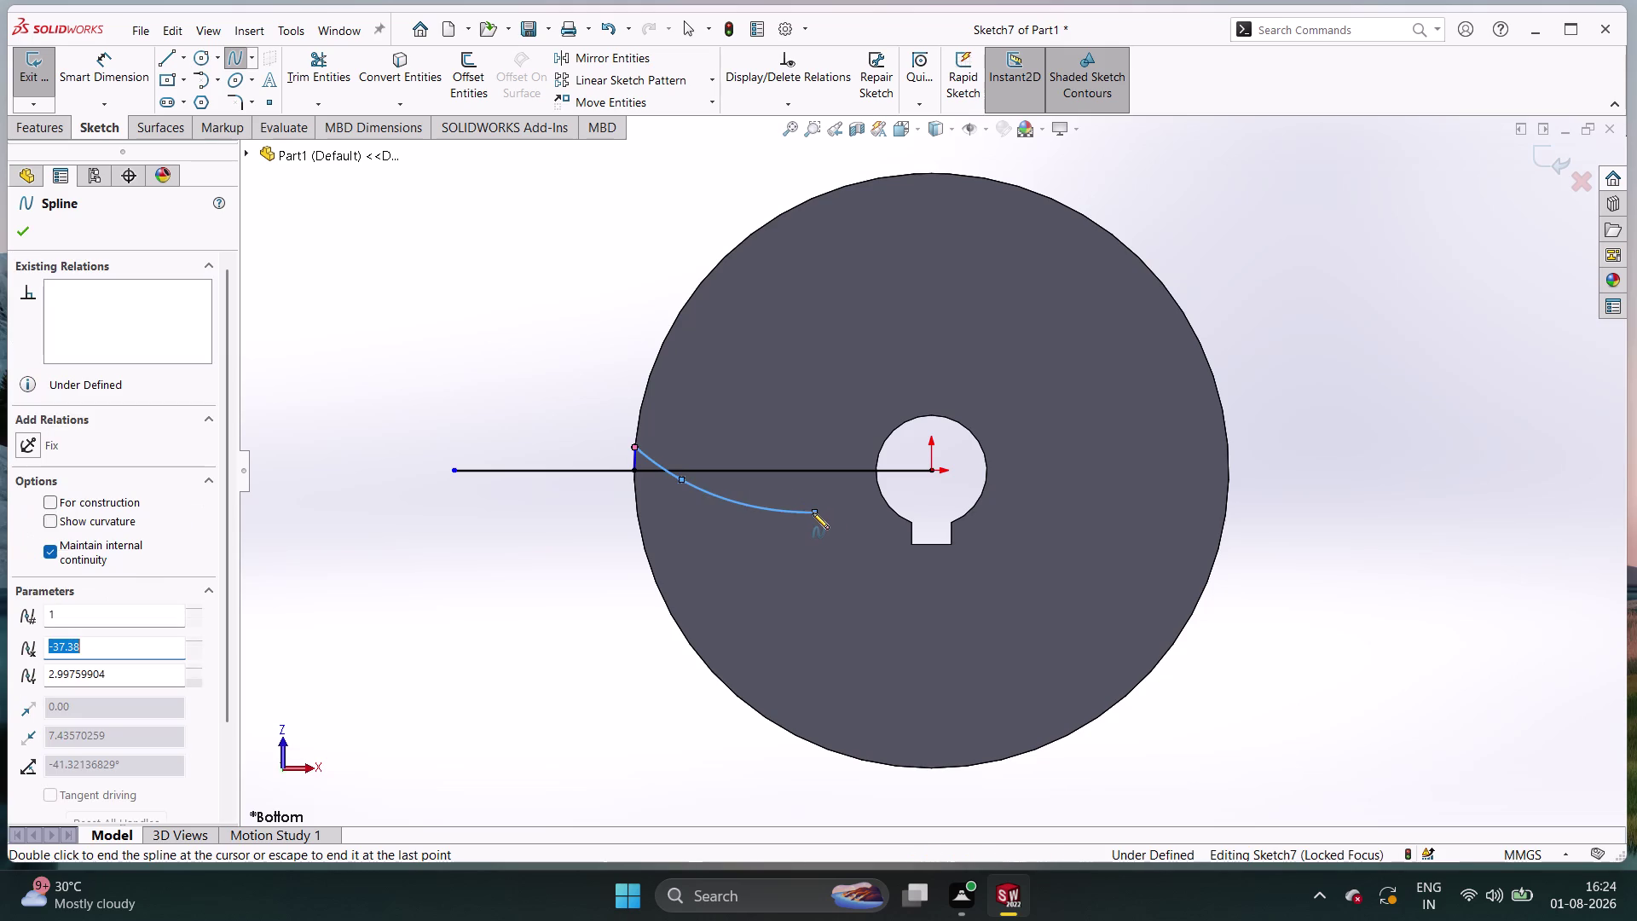
double_click(478, 560)
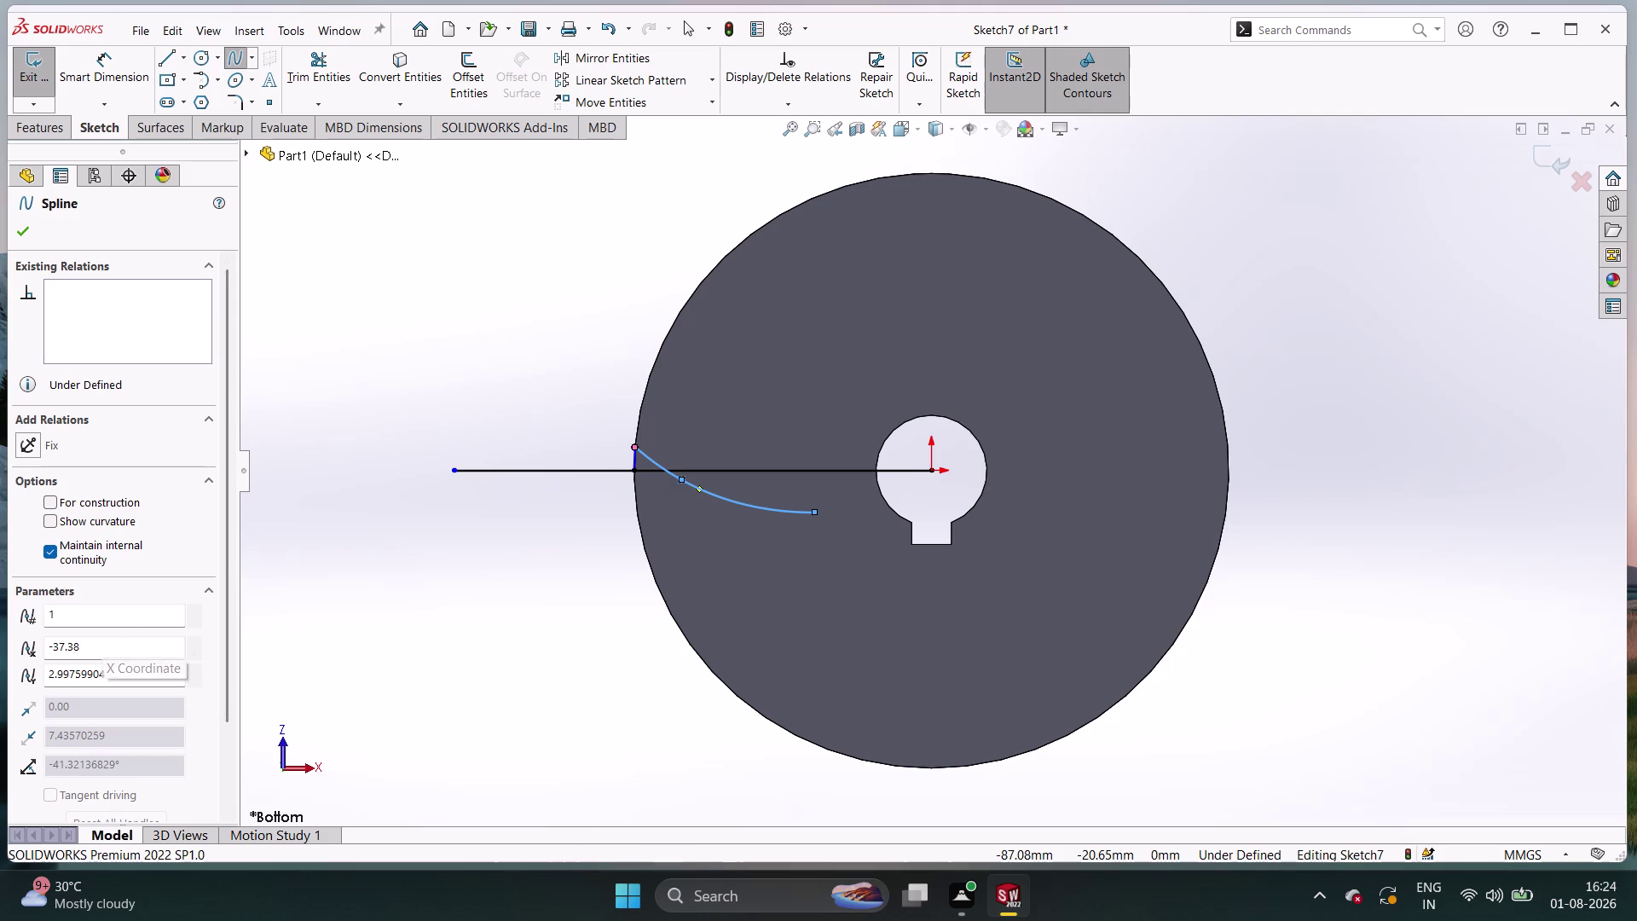
key(Escape)
key(Escape)
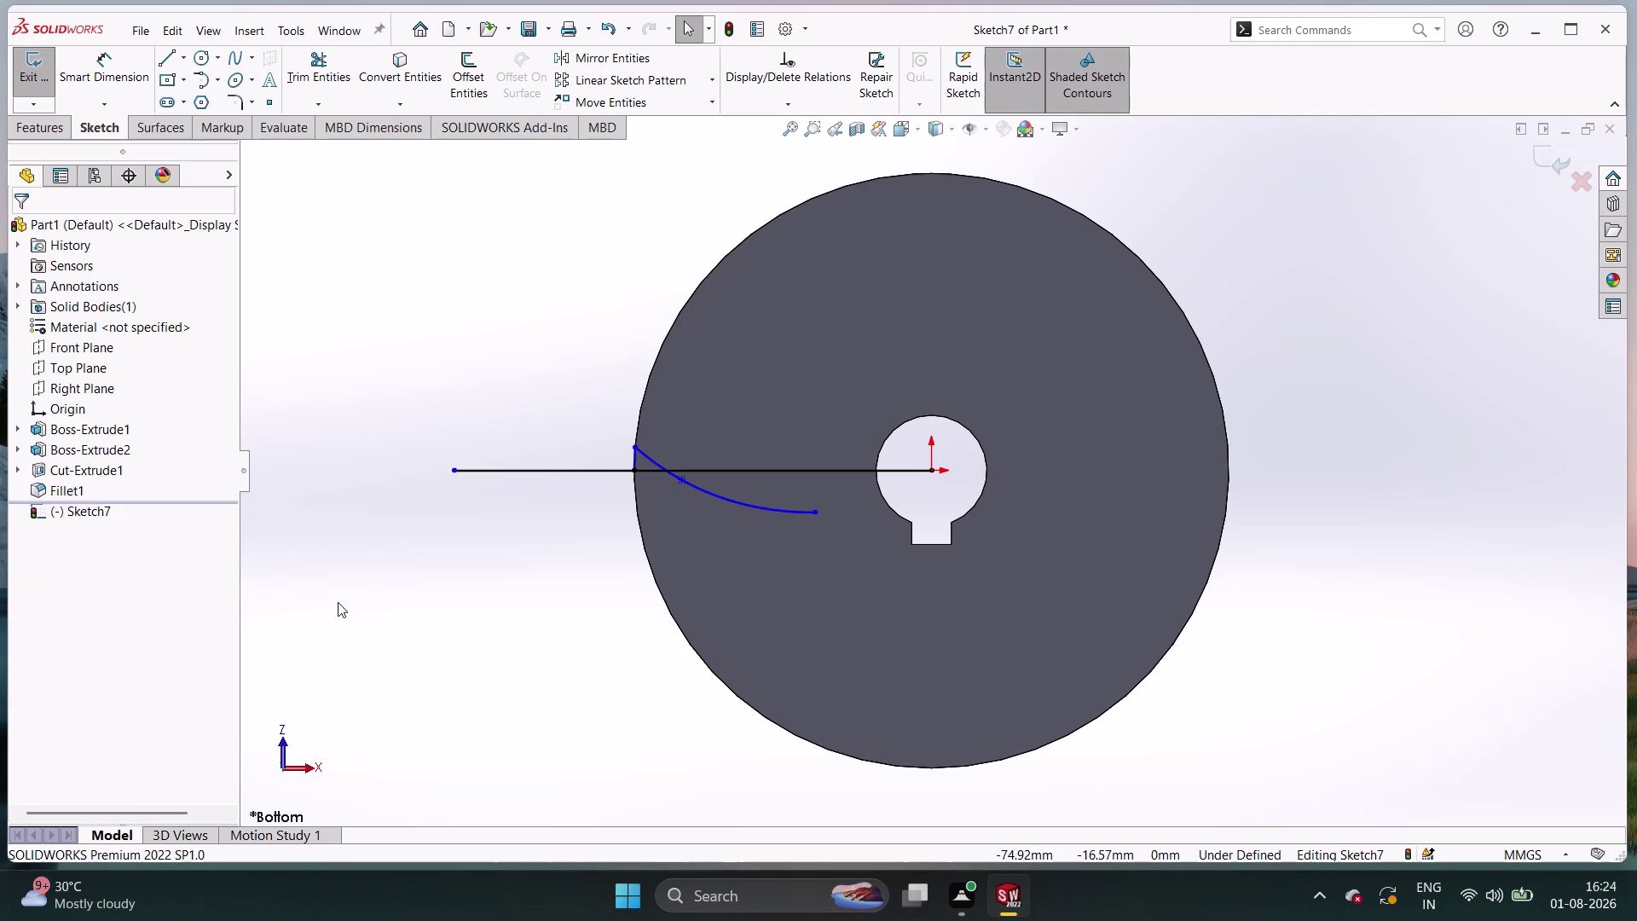
right_drag(338, 602, 348, 429)
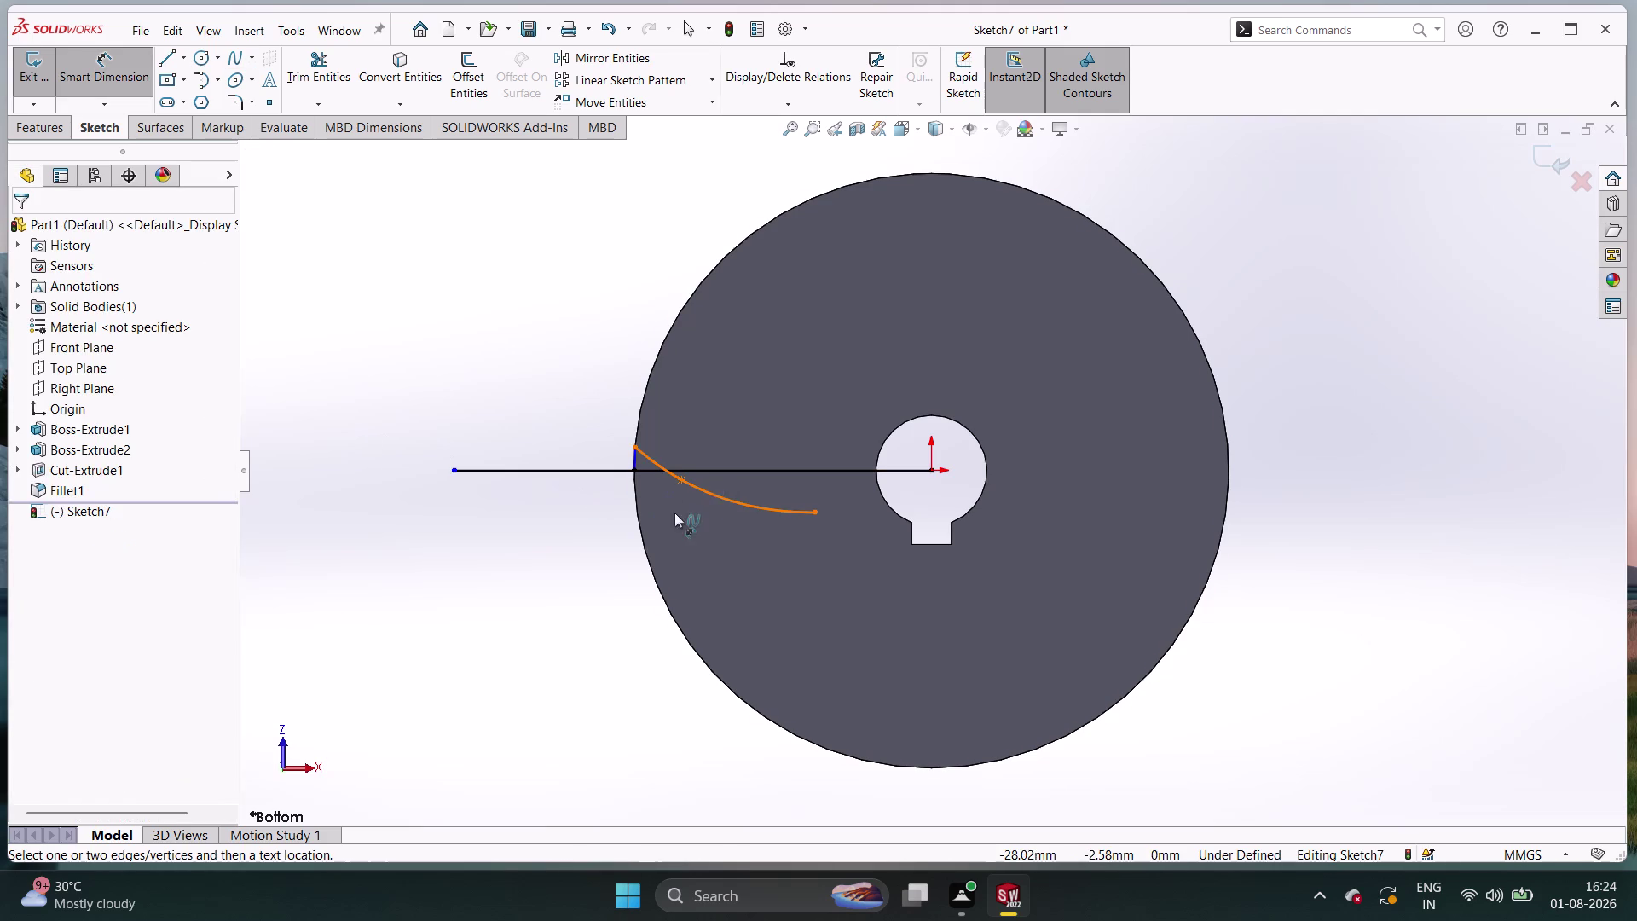
Try a 14 length dimension on the curved spline, then cancel it.
click(631, 546)
click(738, 497)
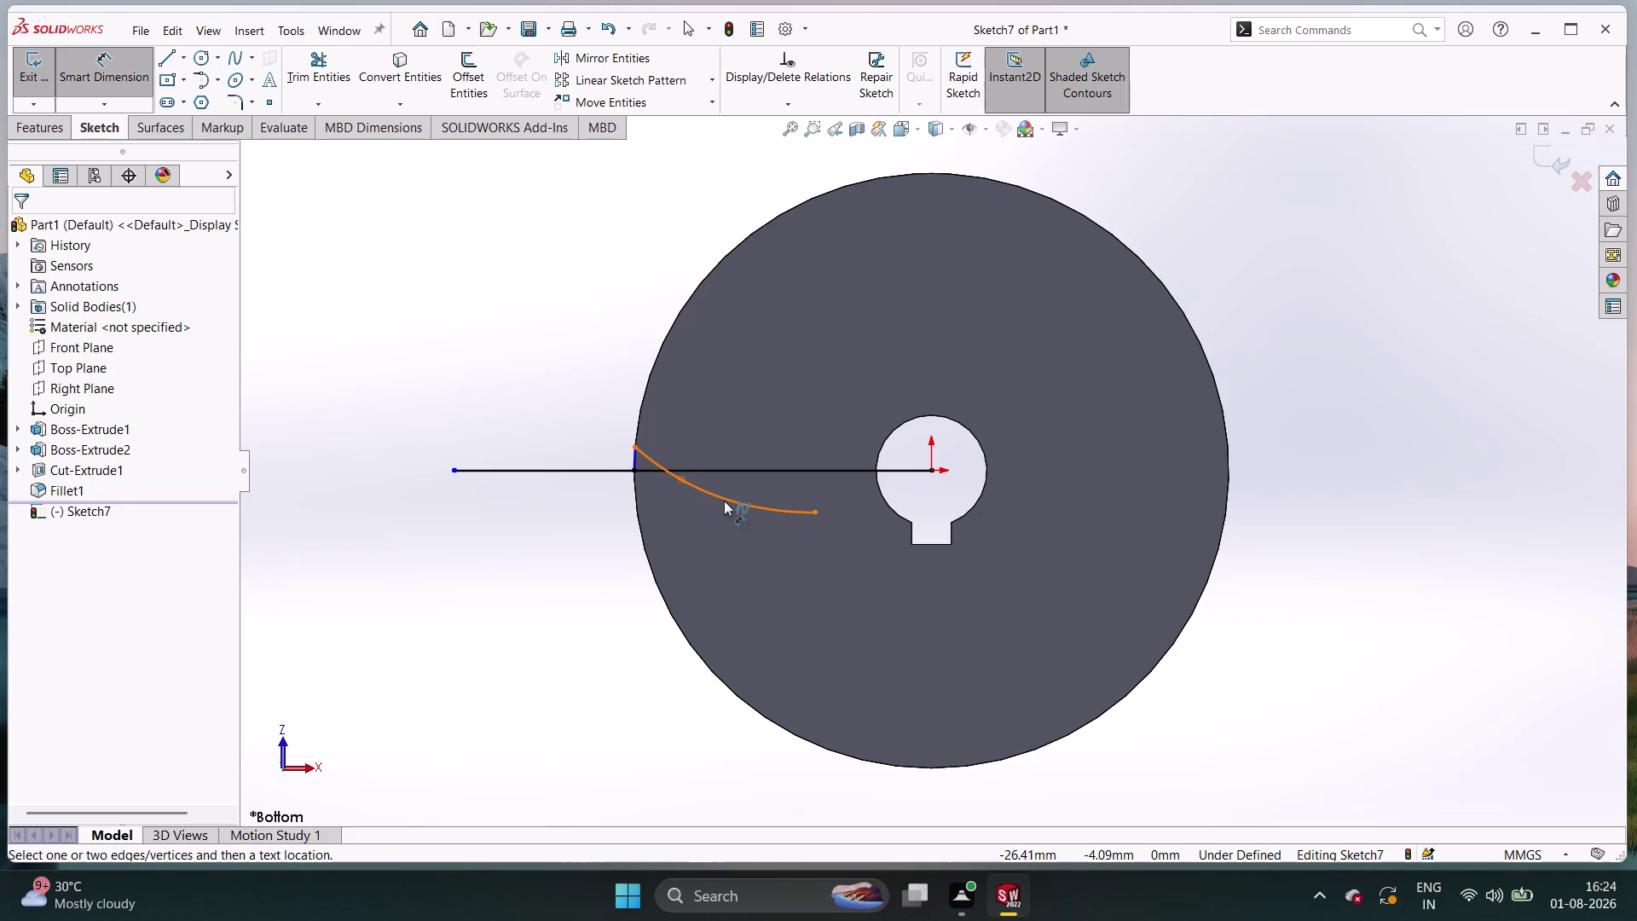
click(724, 500)
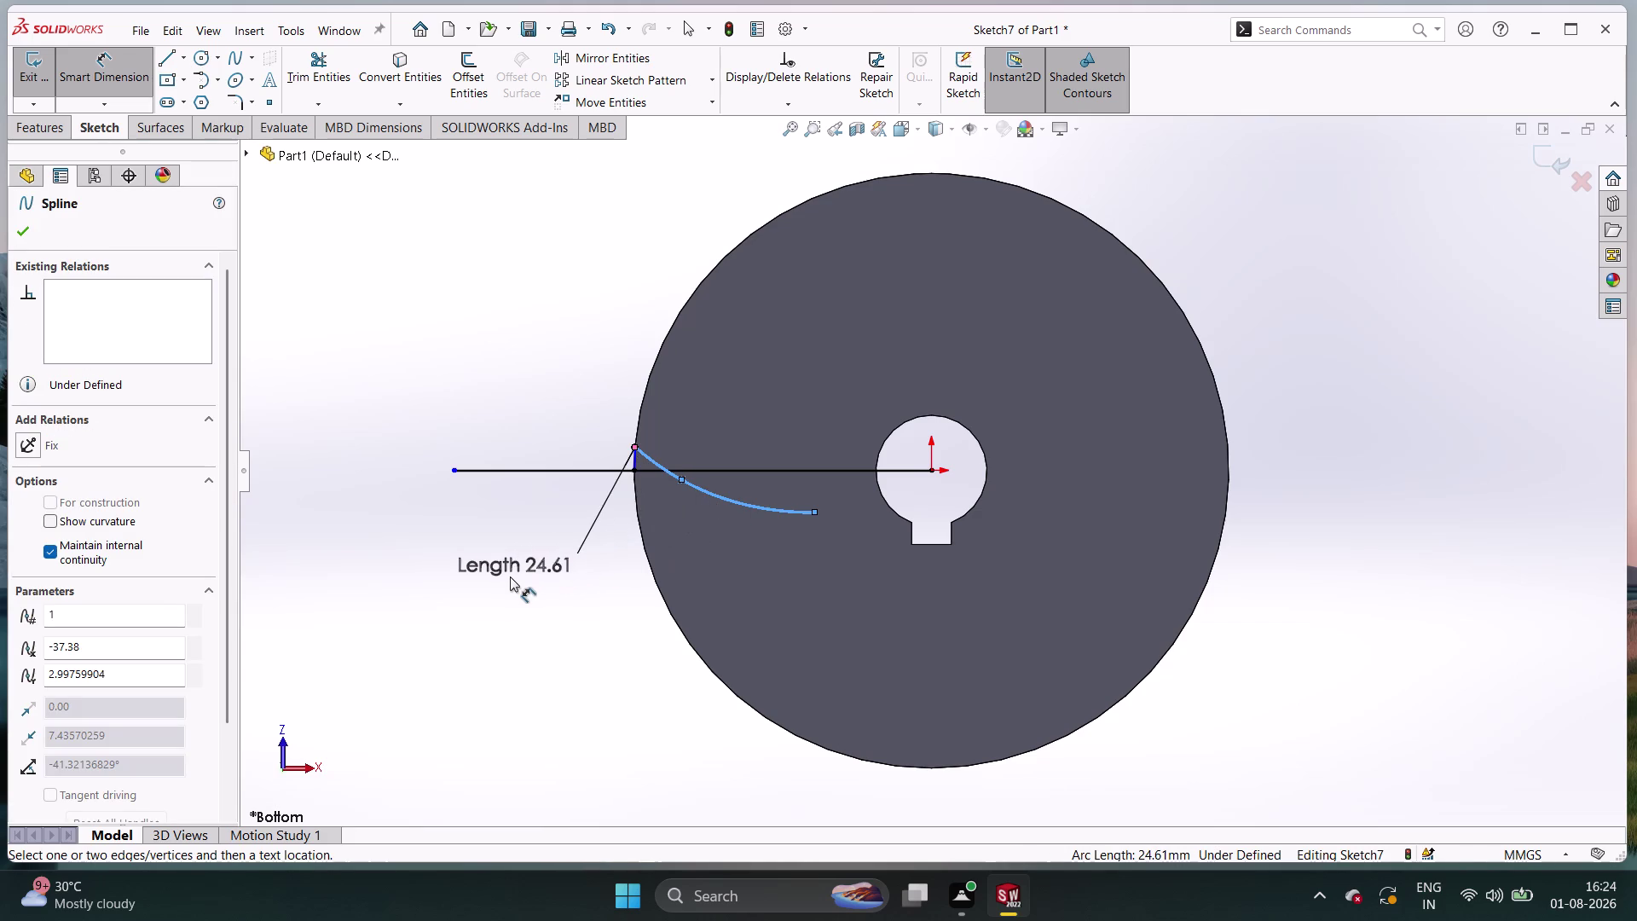
text(14)
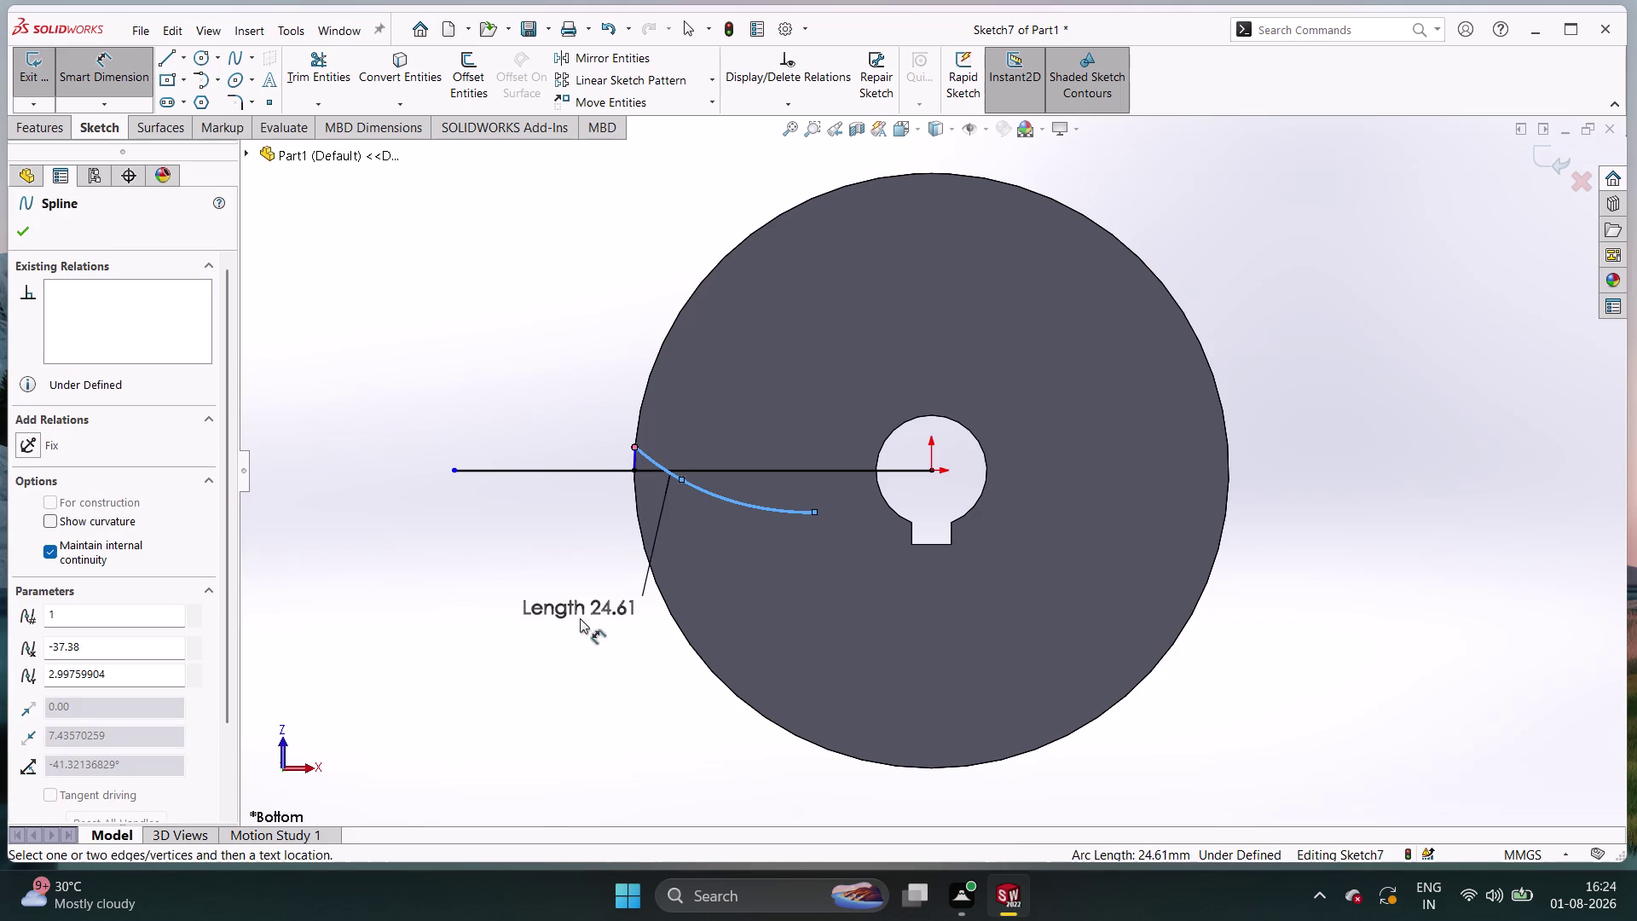
key(Escape)
key(Escape)
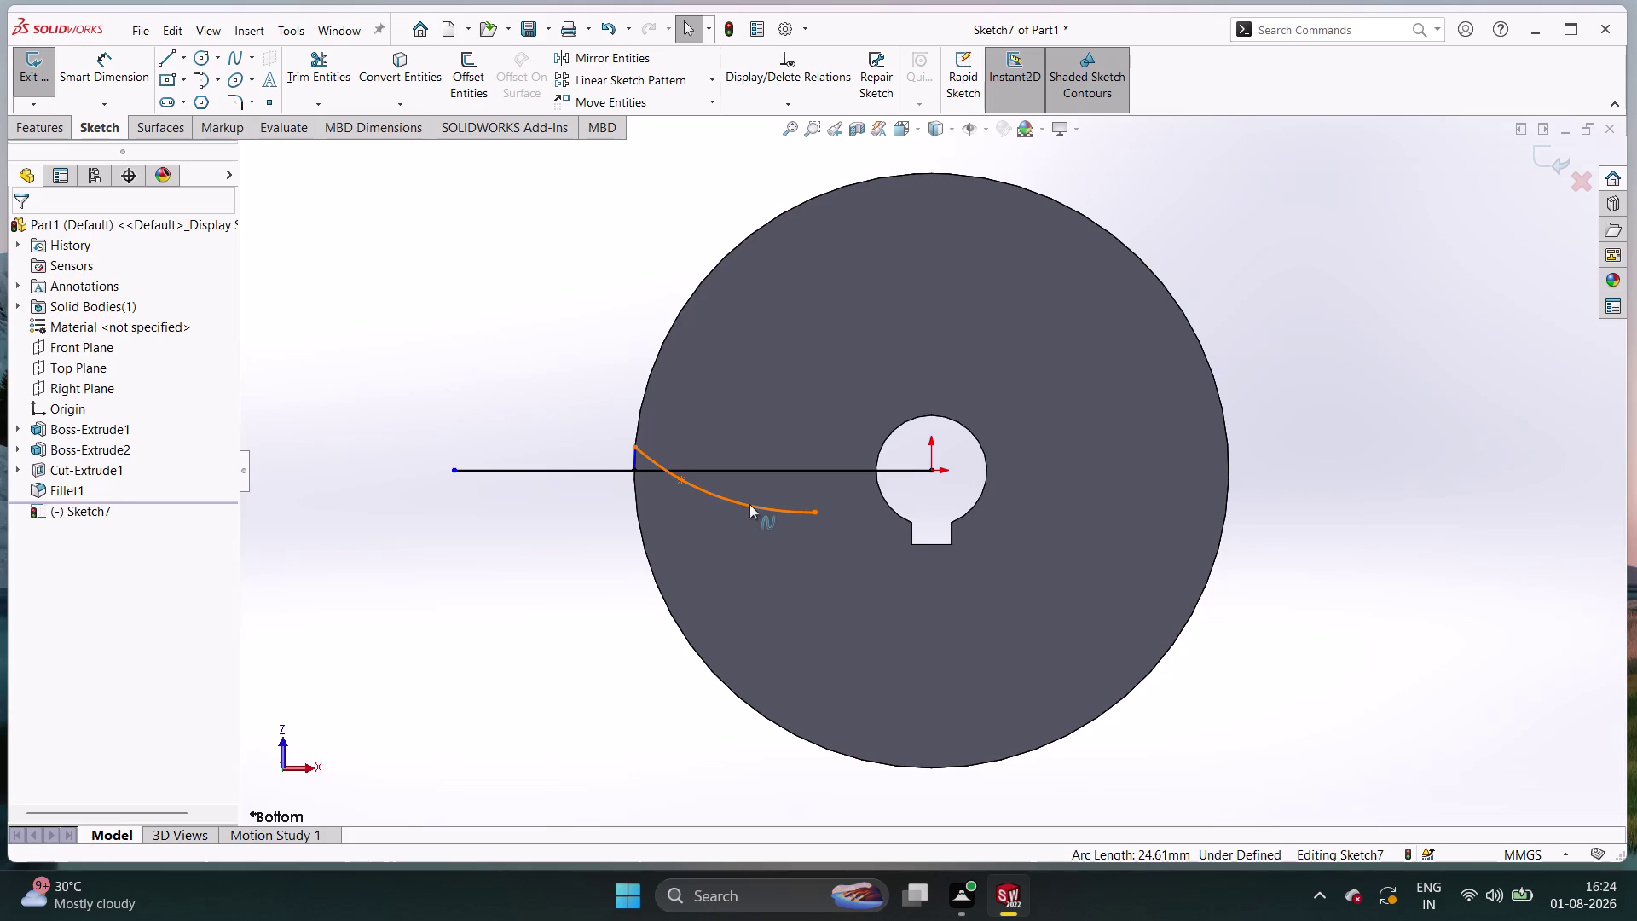
Delete the curved spline, leaving only the radial line and rim segment.
click(750, 504)
right_click(749, 504)
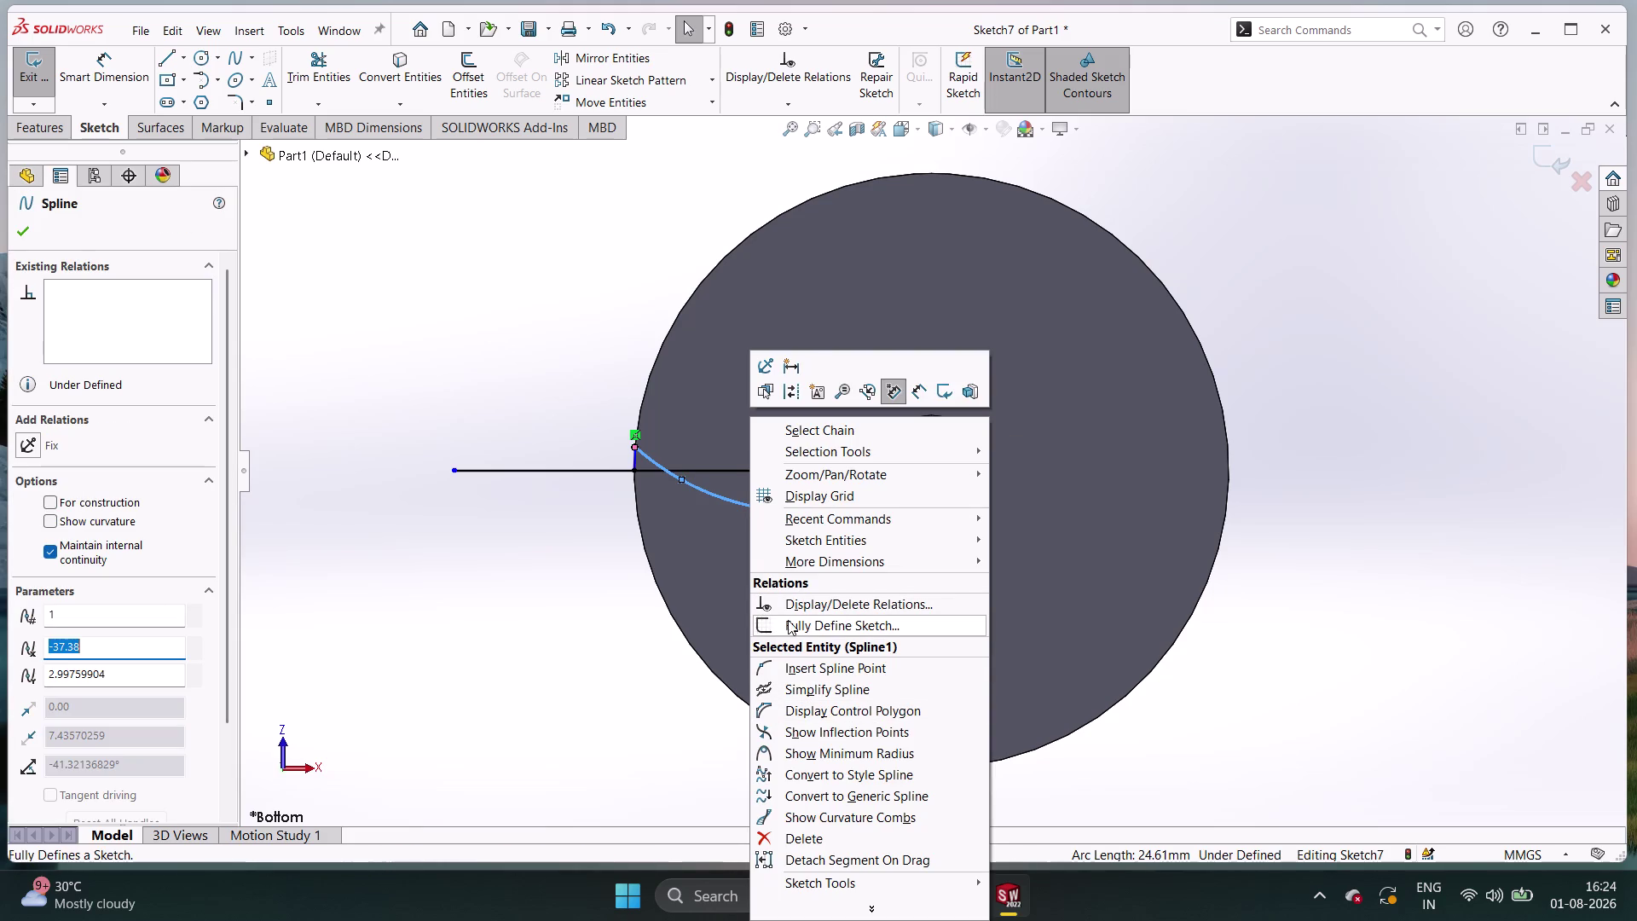
triple_click(807, 829)
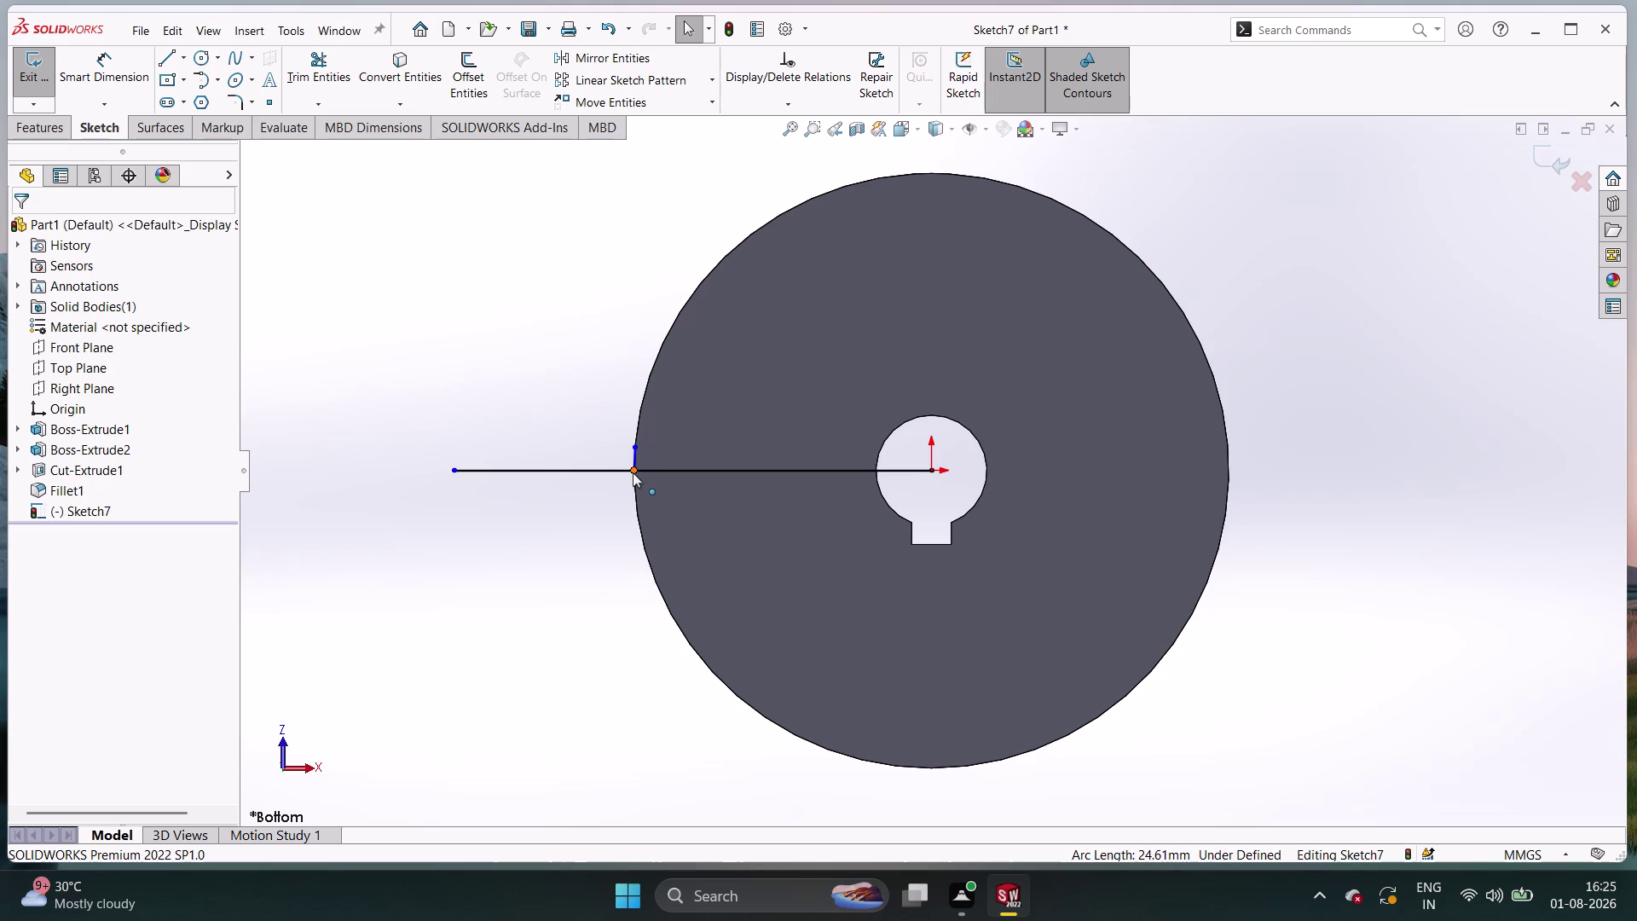
click(205, 63)
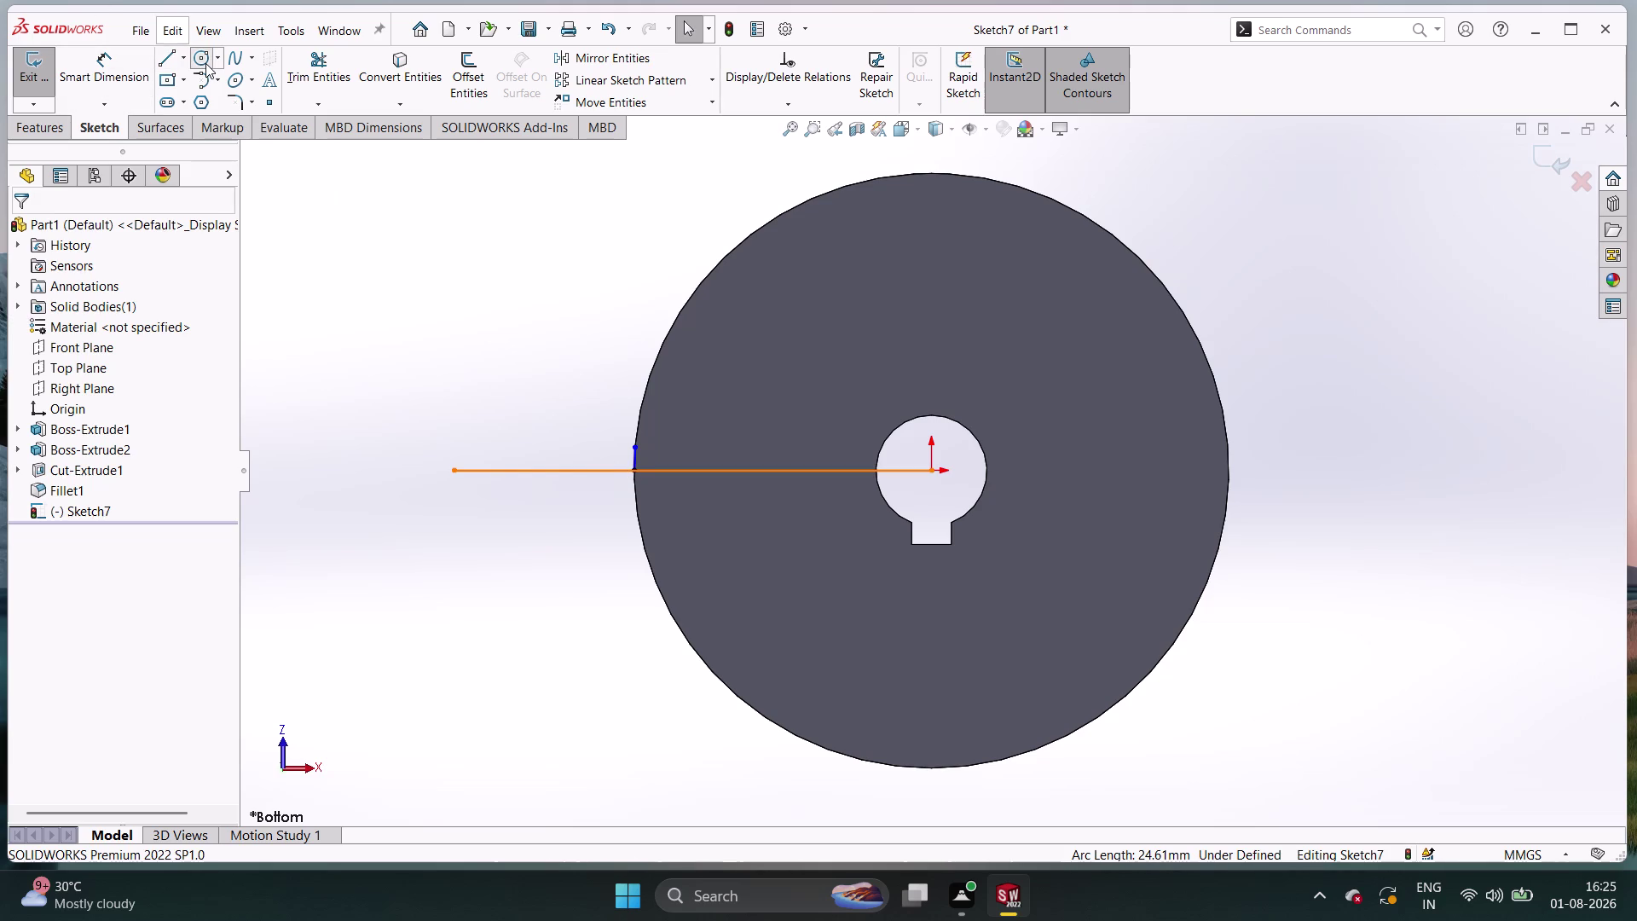
Draw a 28 mm circle centred on the radial line's rim end.
click(634, 471)
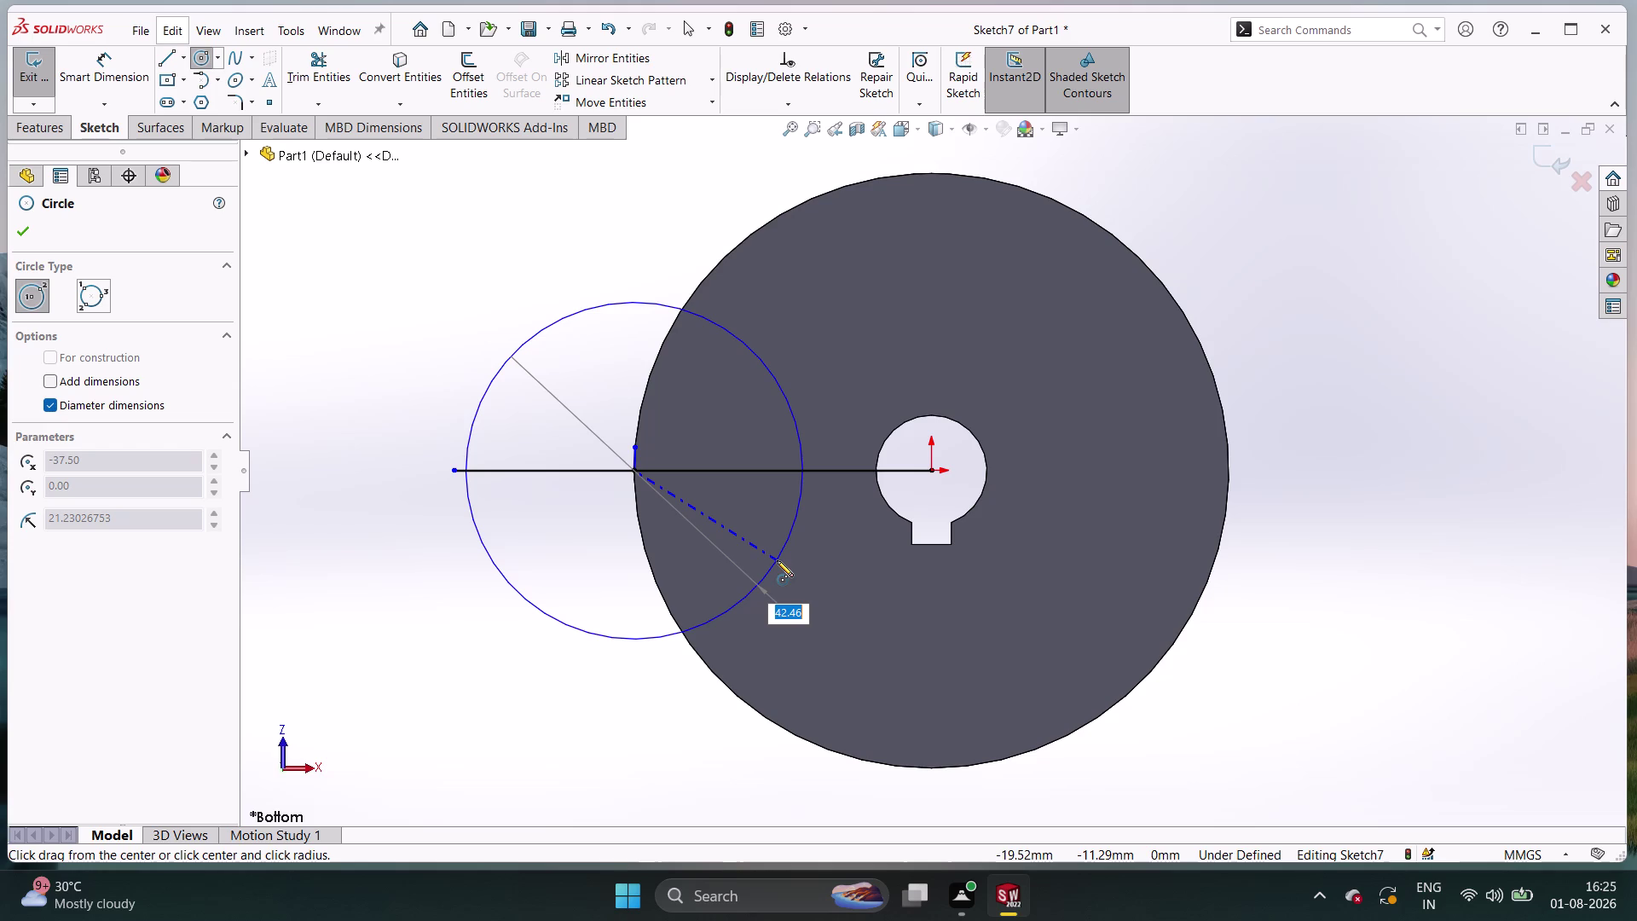
key(Escape)
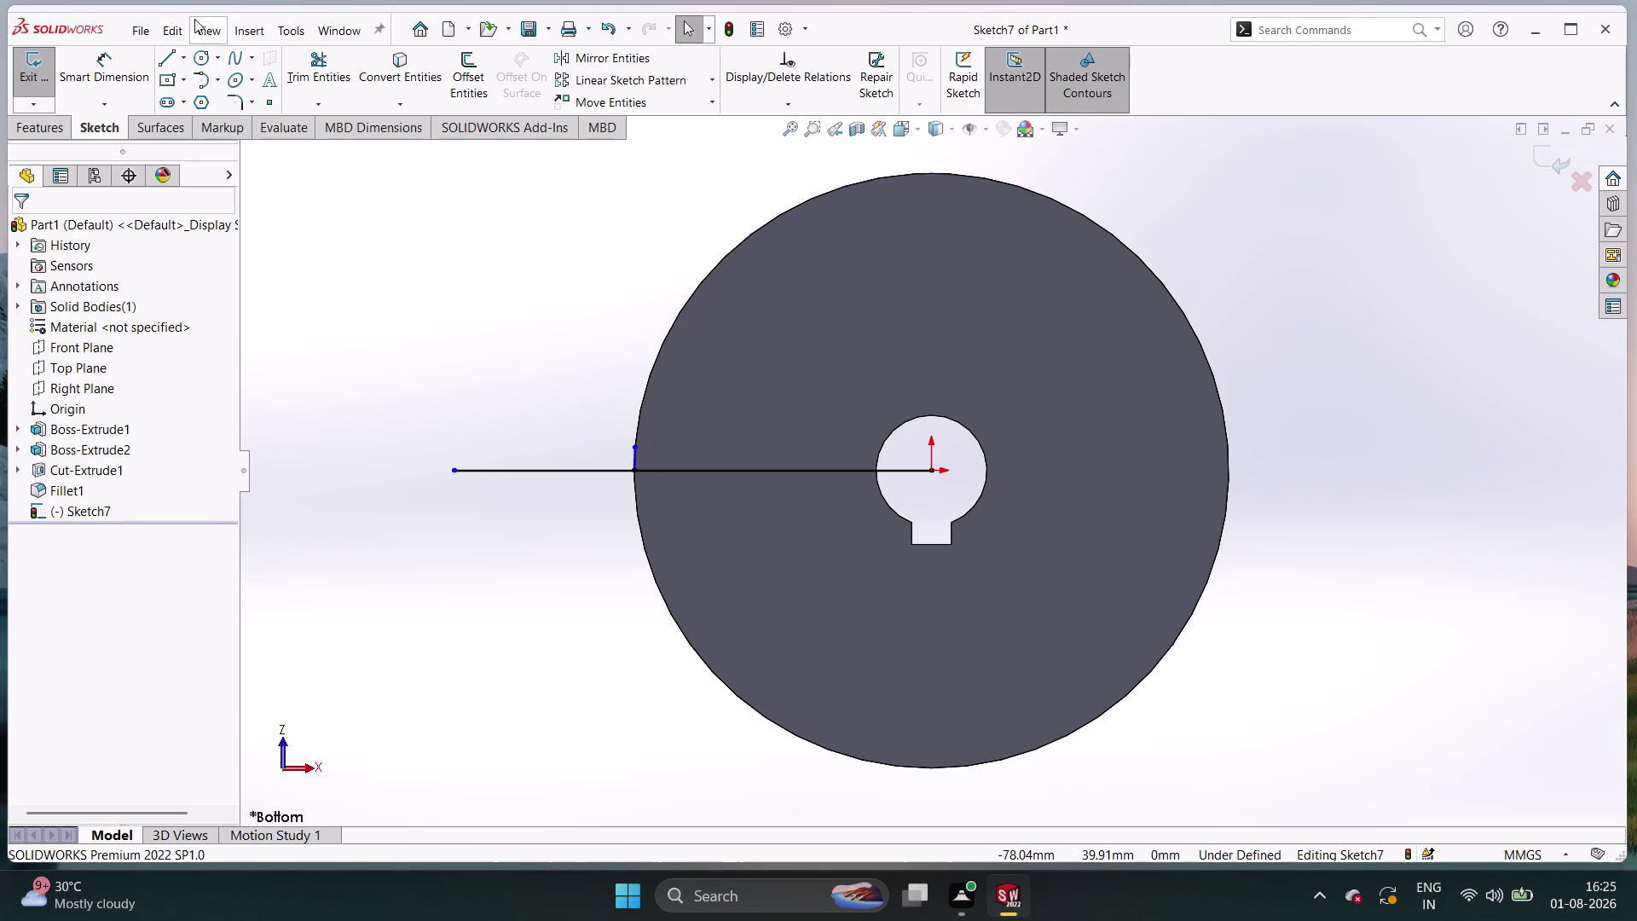
click(198, 57)
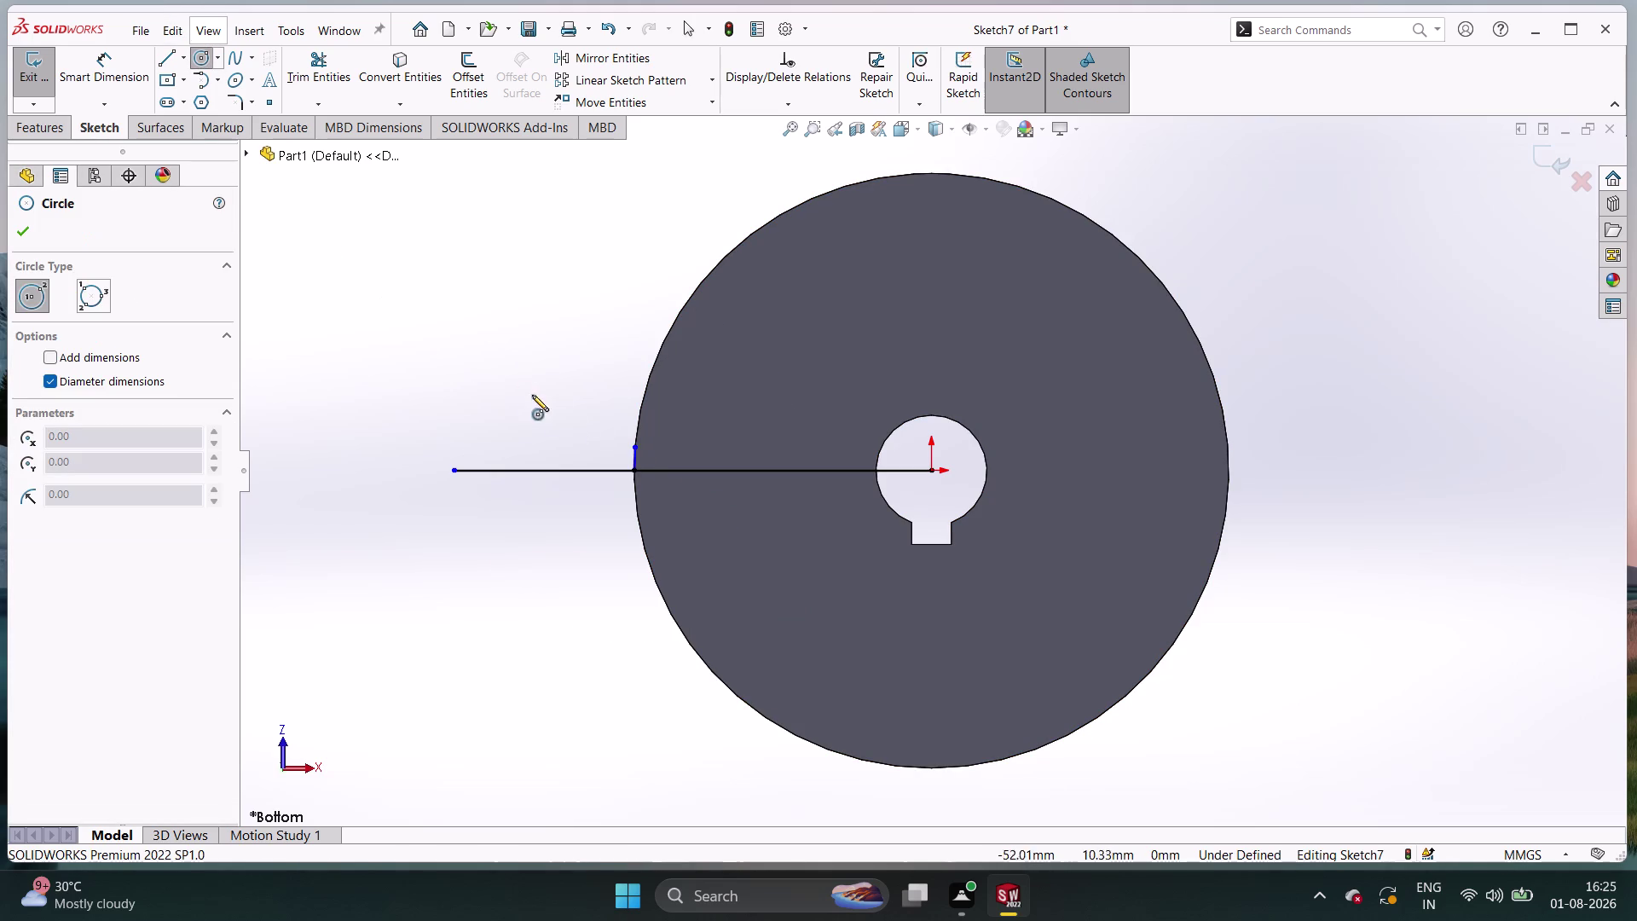
click(634, 446)
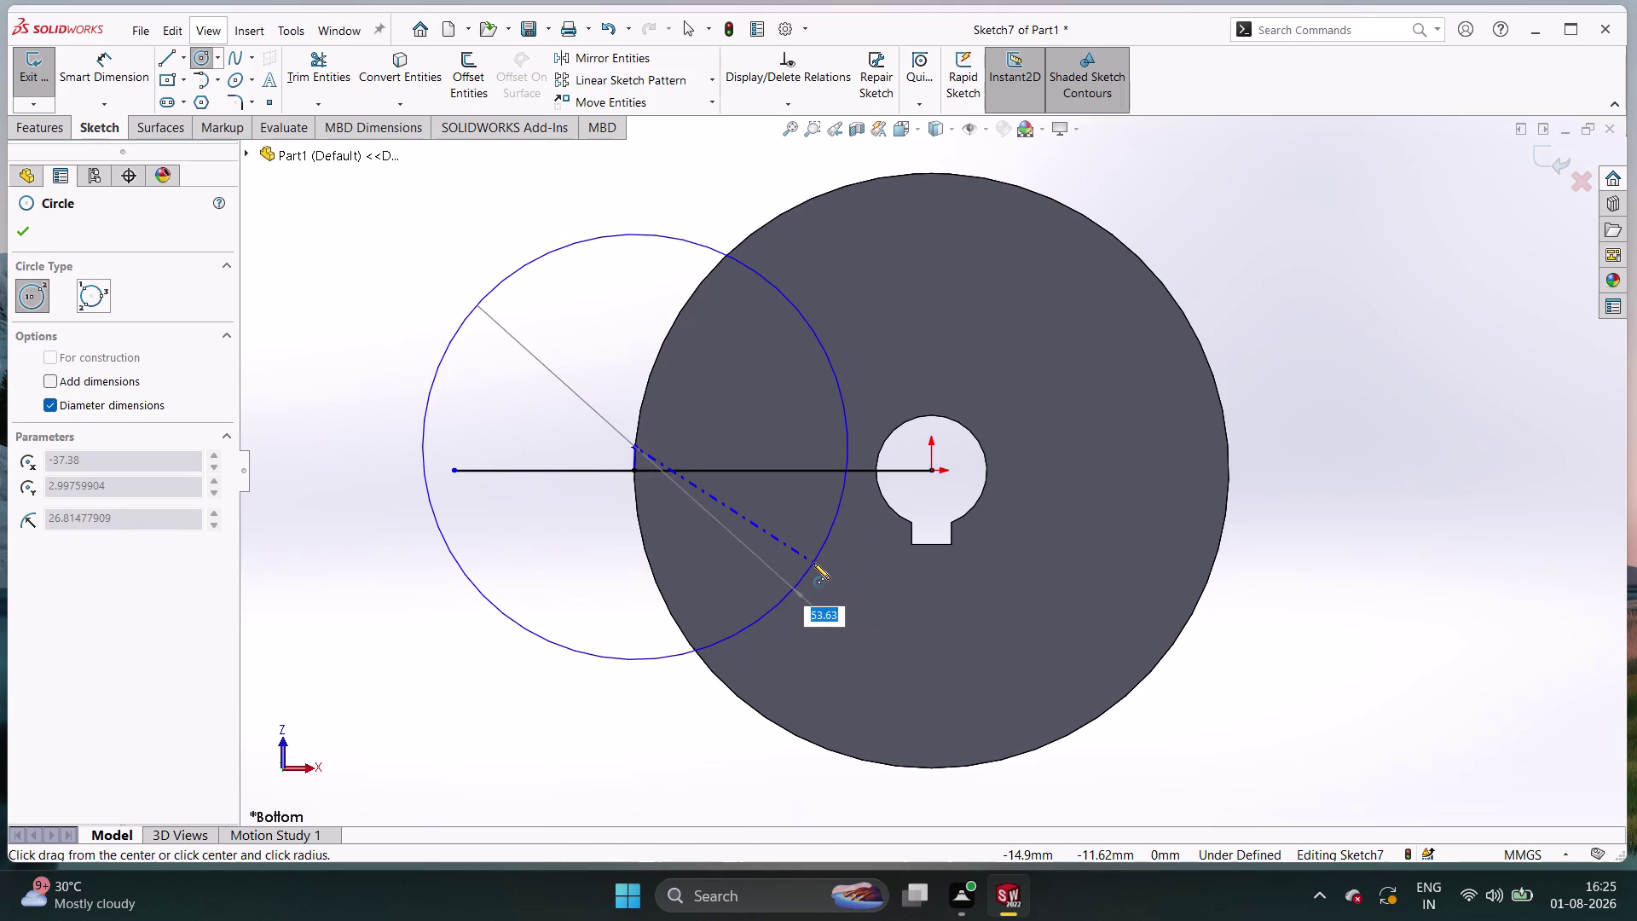
text(28)
key(Return)
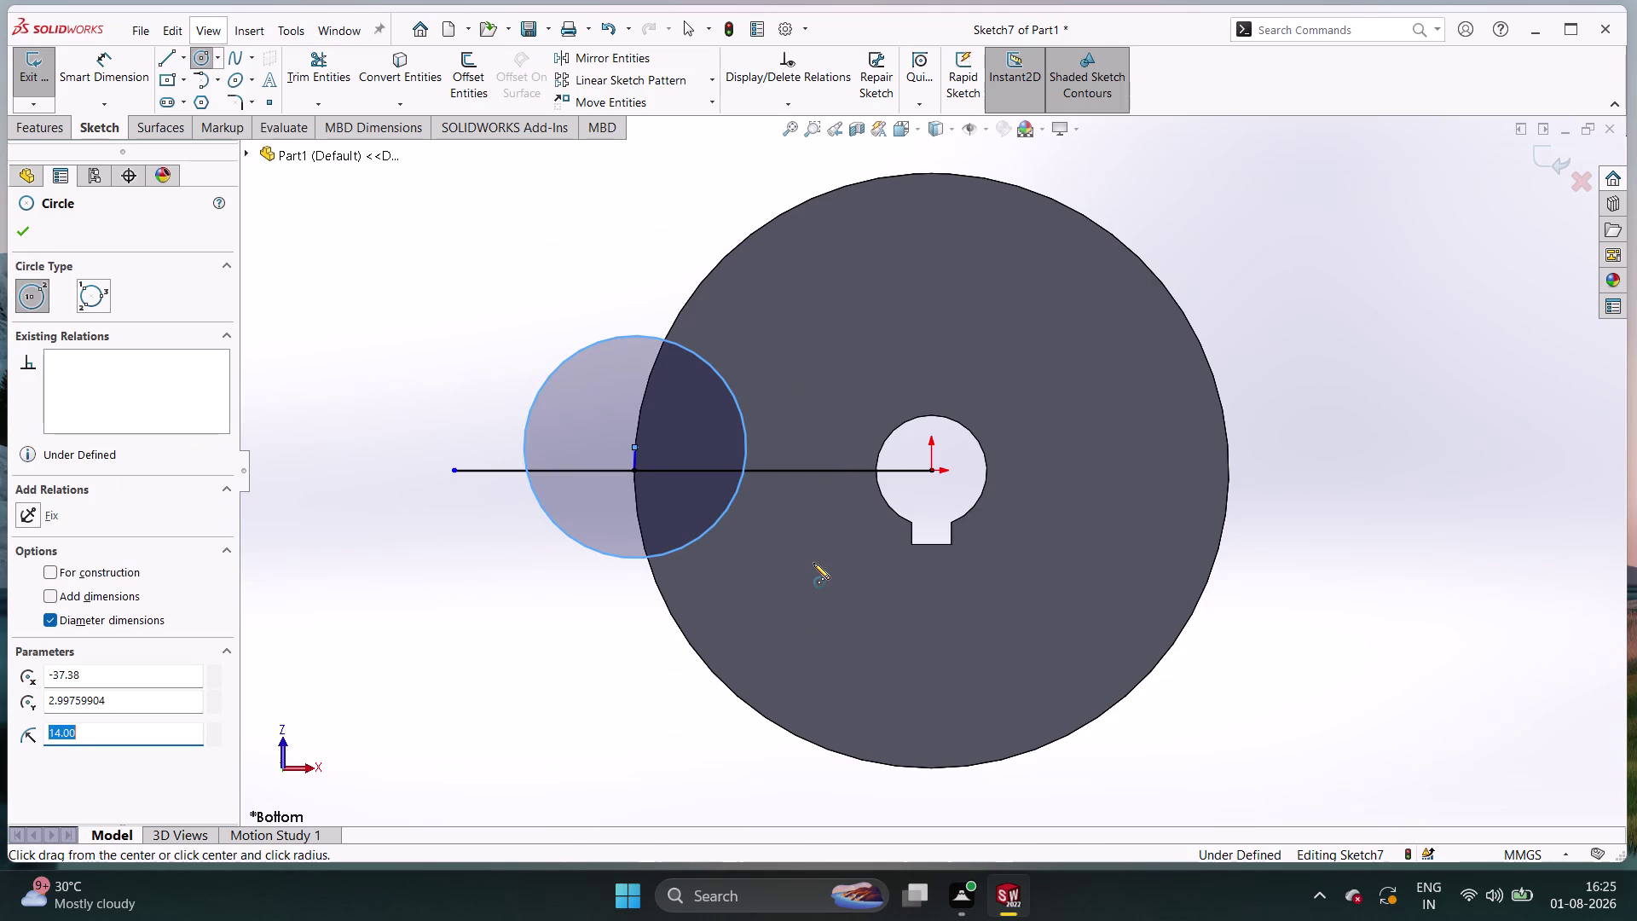
Discard the extra circle and remove the 28 mm circle, keeping only the lines.
click(510, 593)
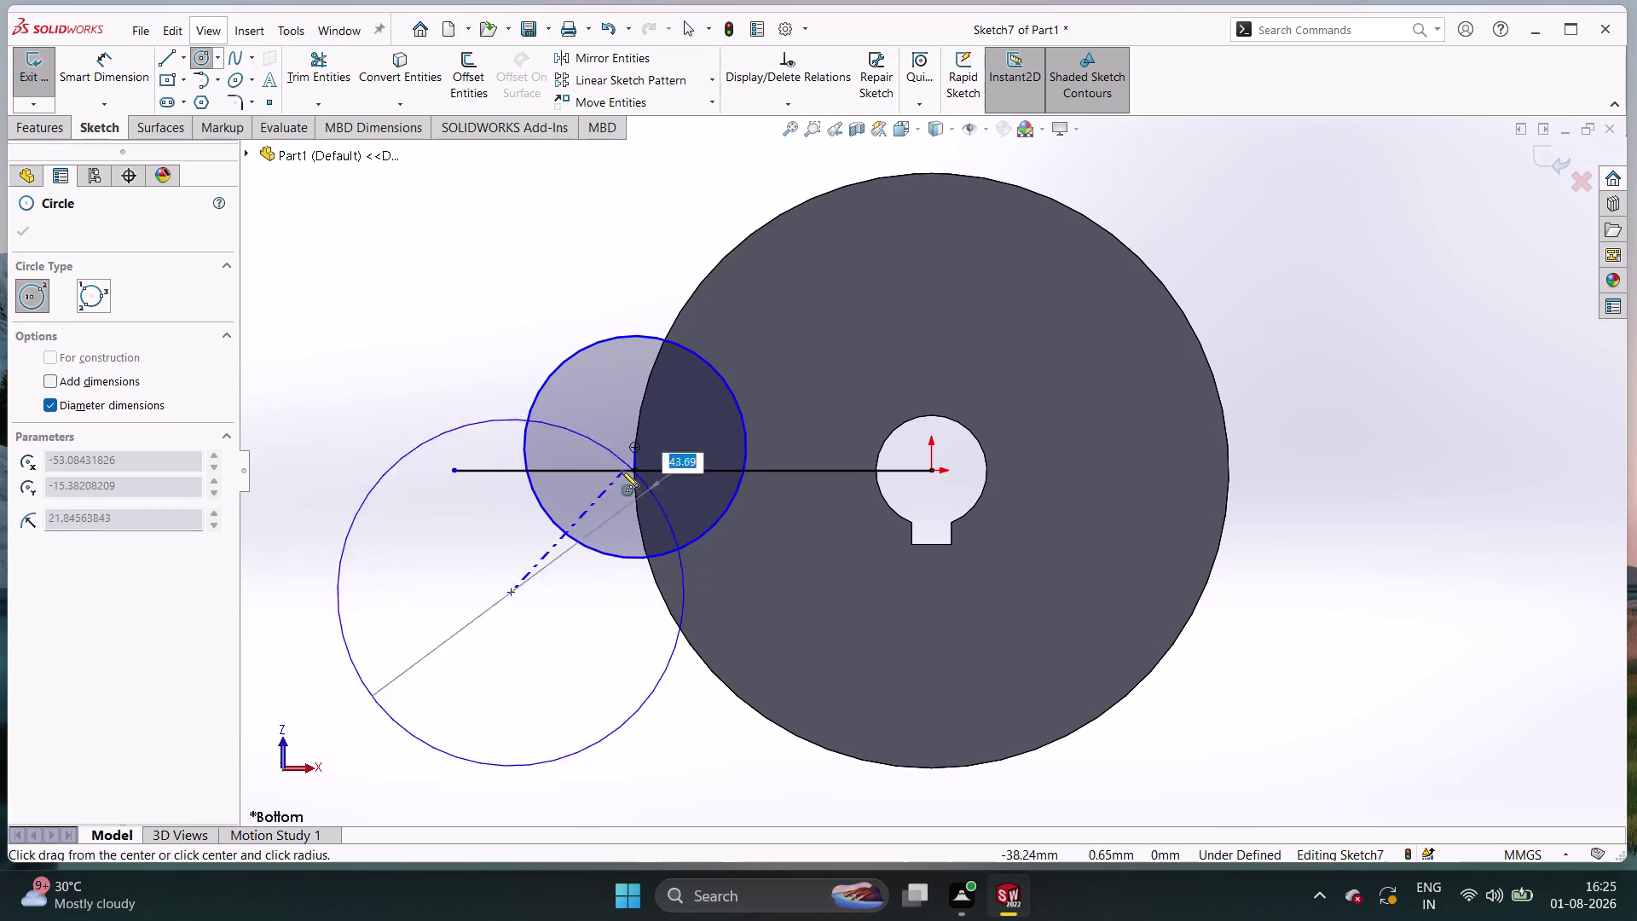
key(Escape)
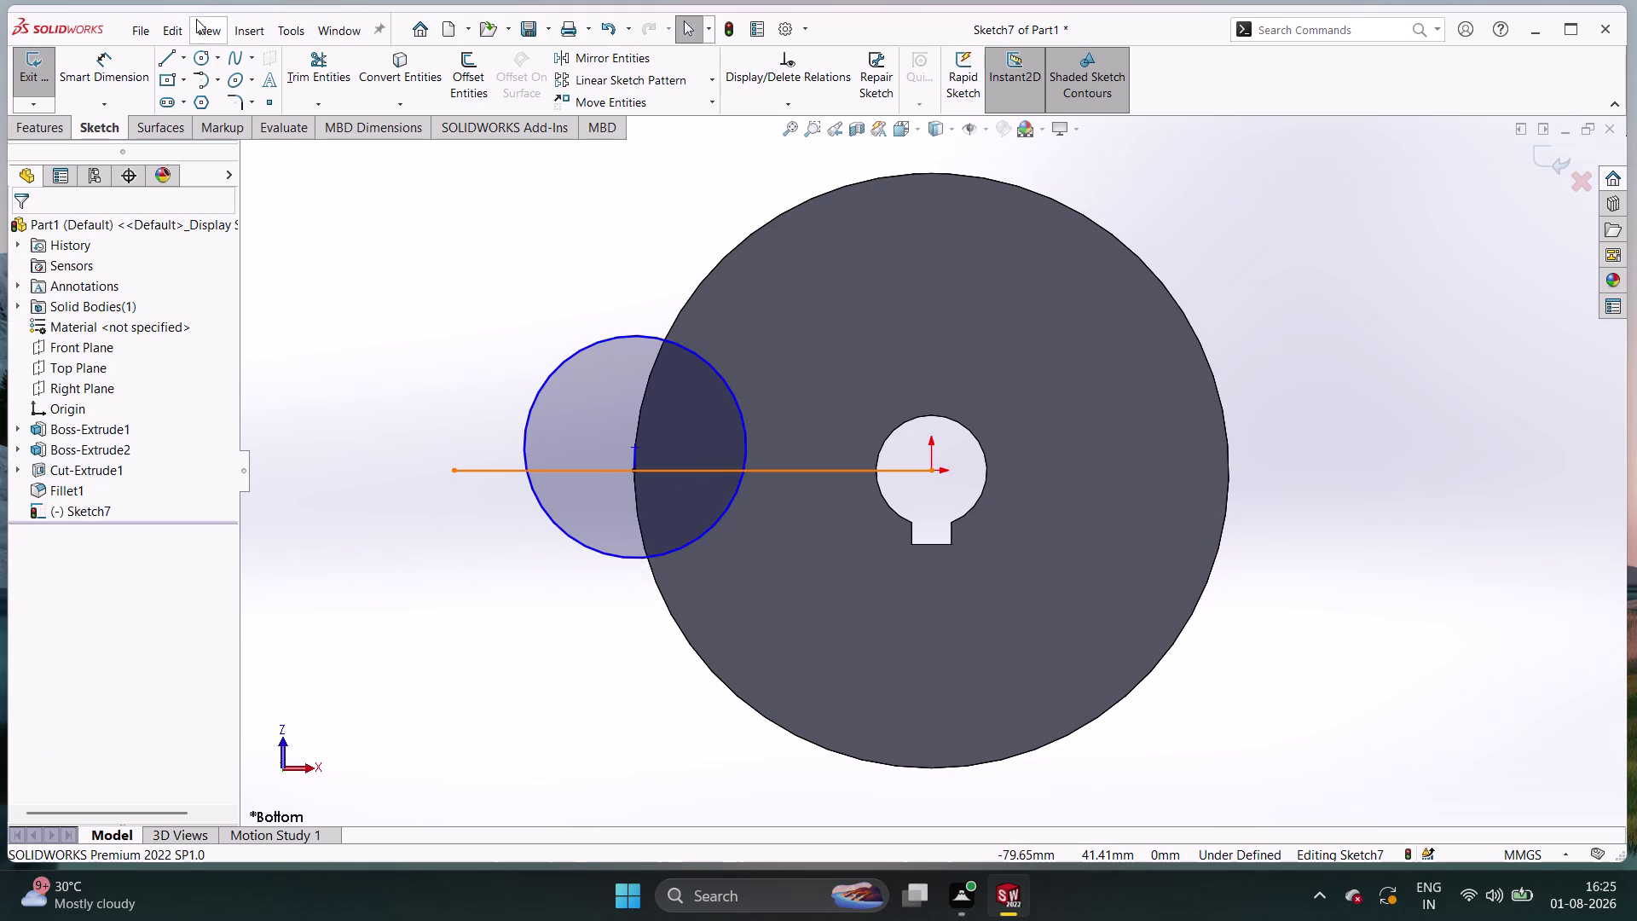
click(194, 58)
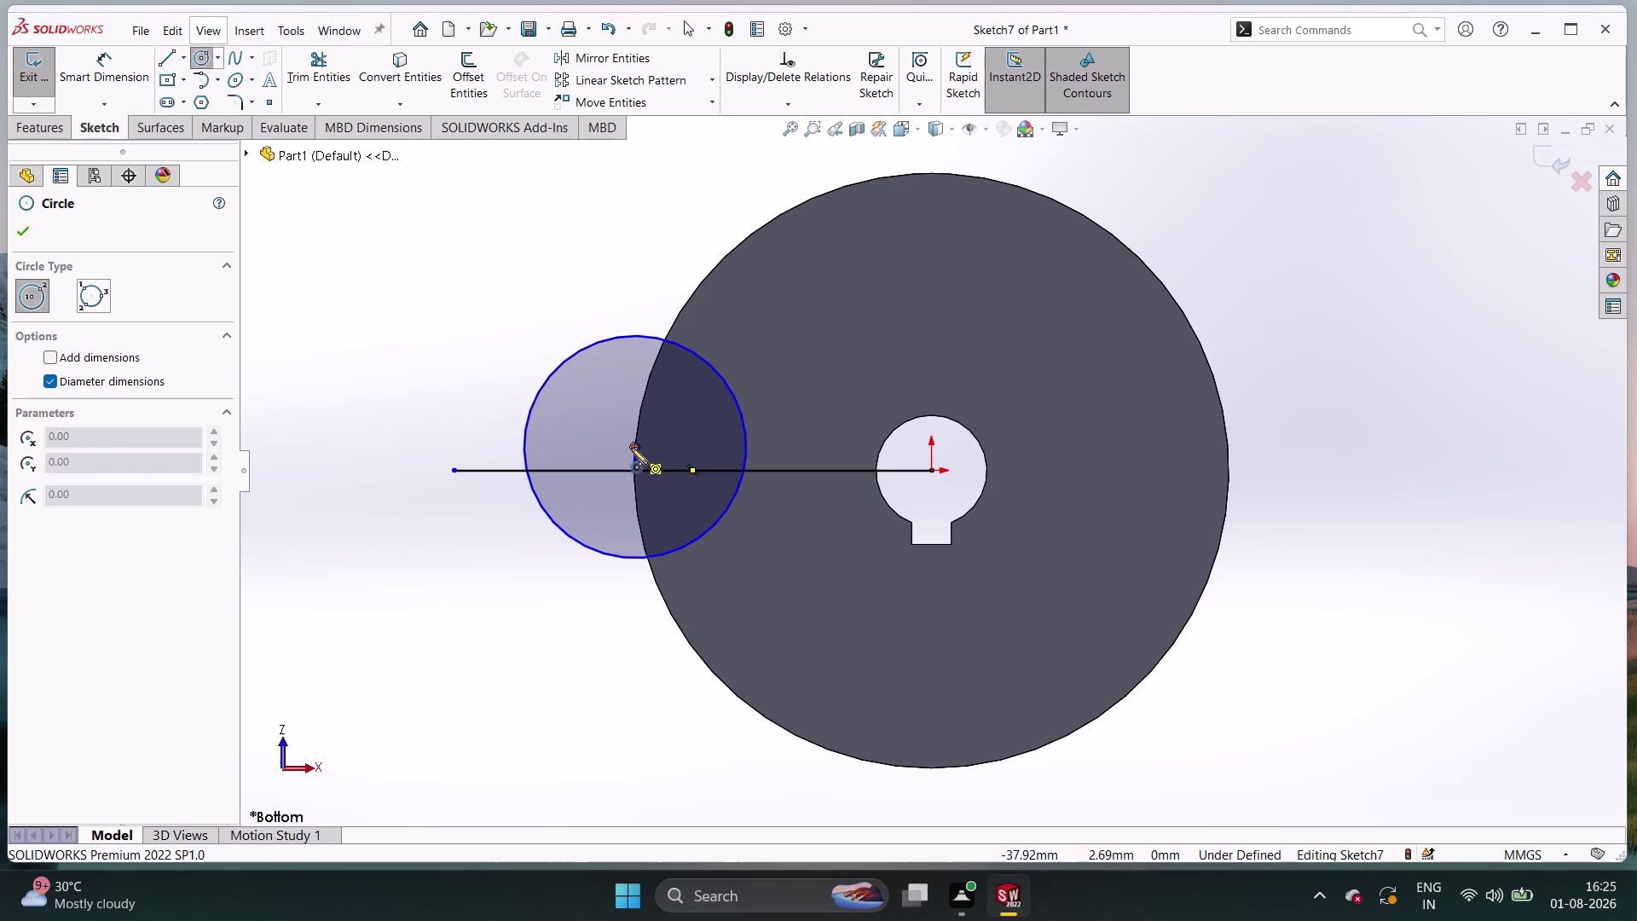
key(Escape)
key(Escape)
key(Escape)
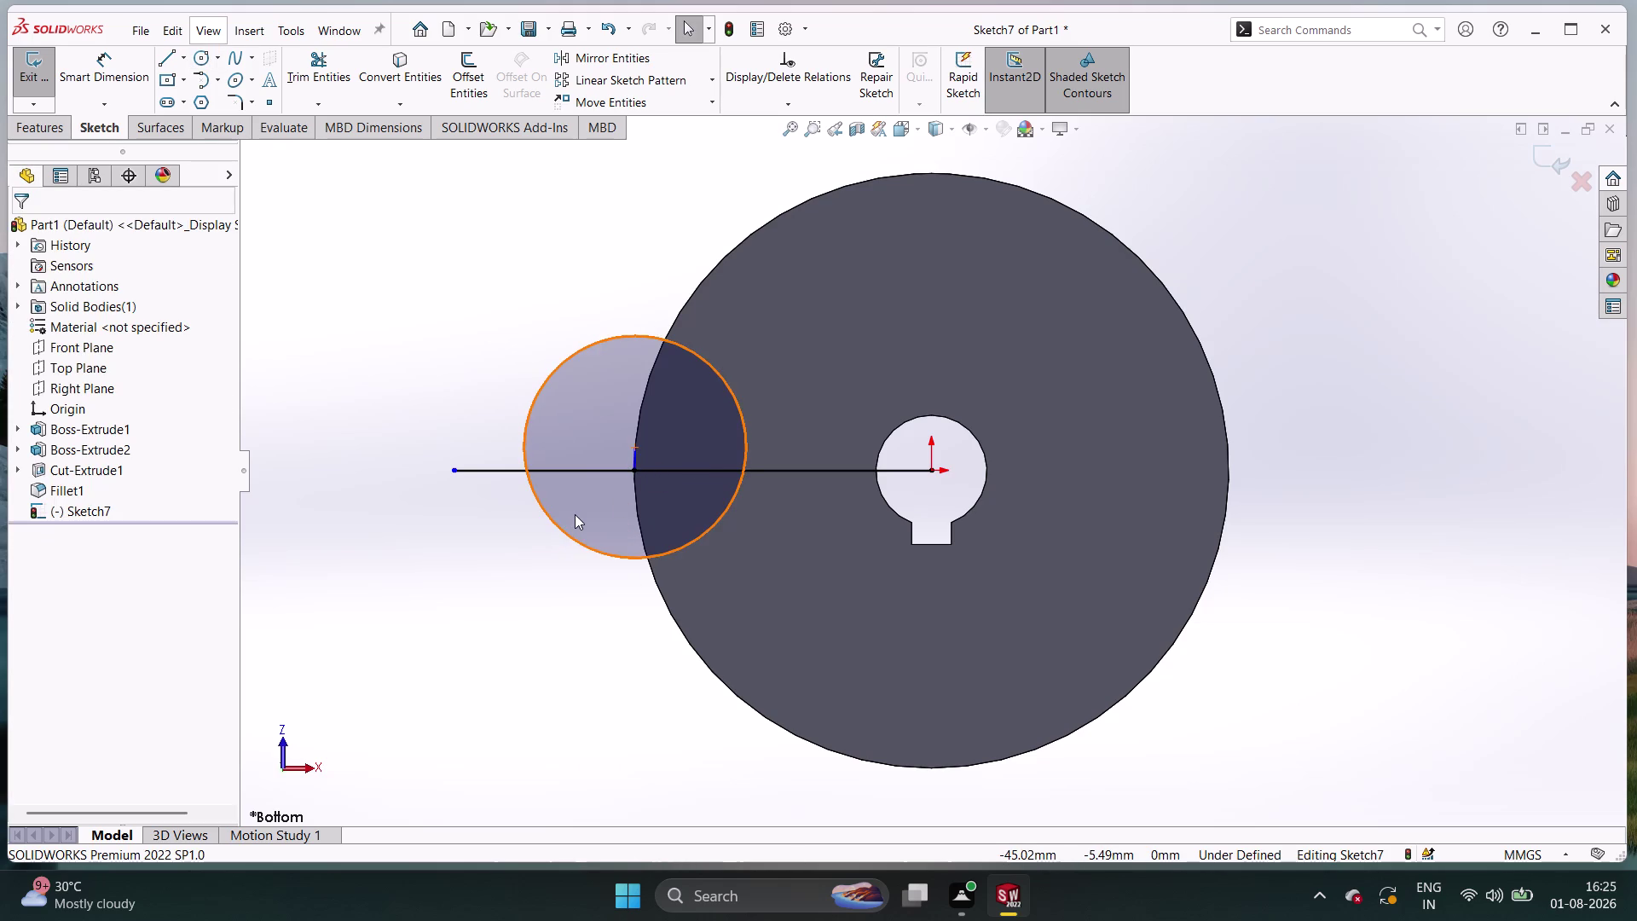
right_click(575, 514)
click(617, 765)
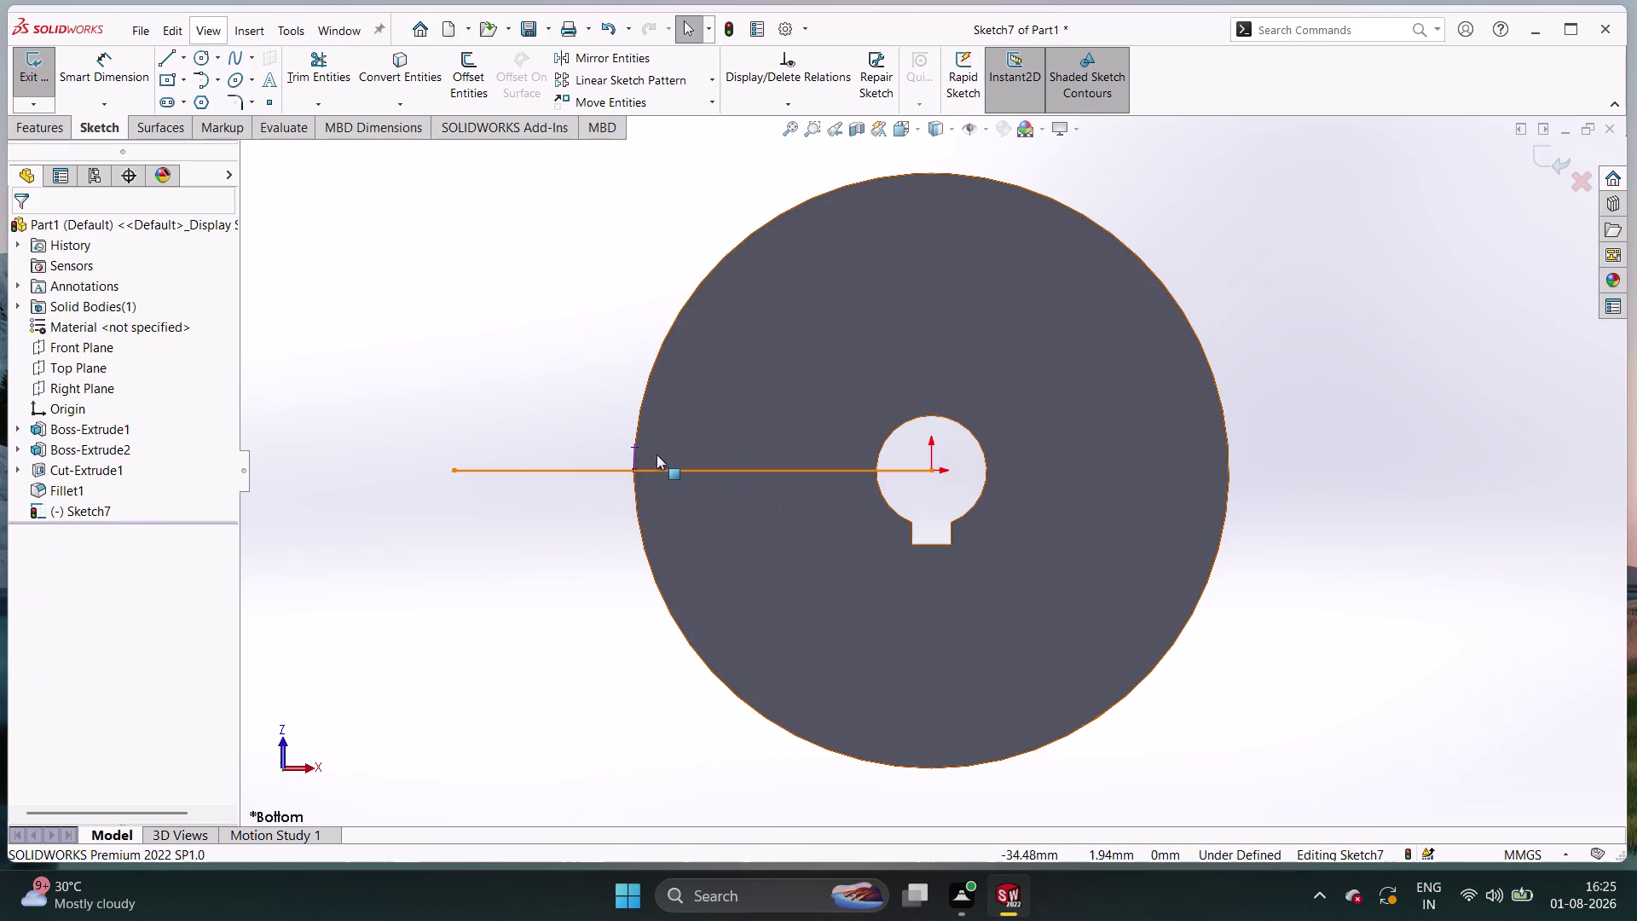
click(202, 53)
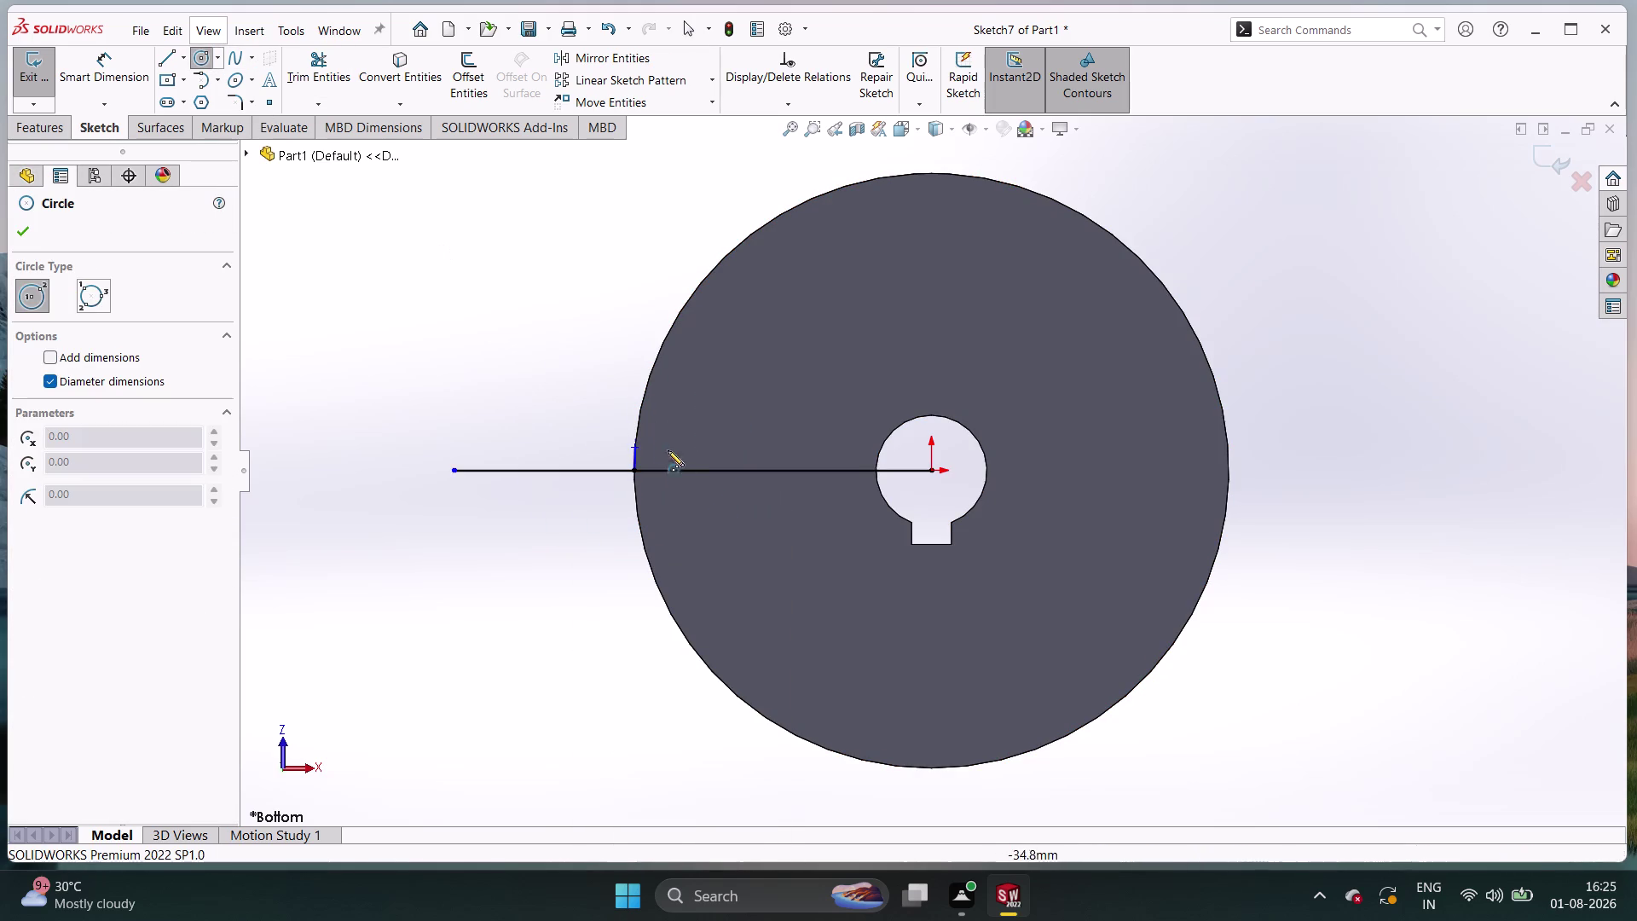
Draw concentric Ø31 and Ø28 circles where the line meets the disc edge.
click(634, 449)
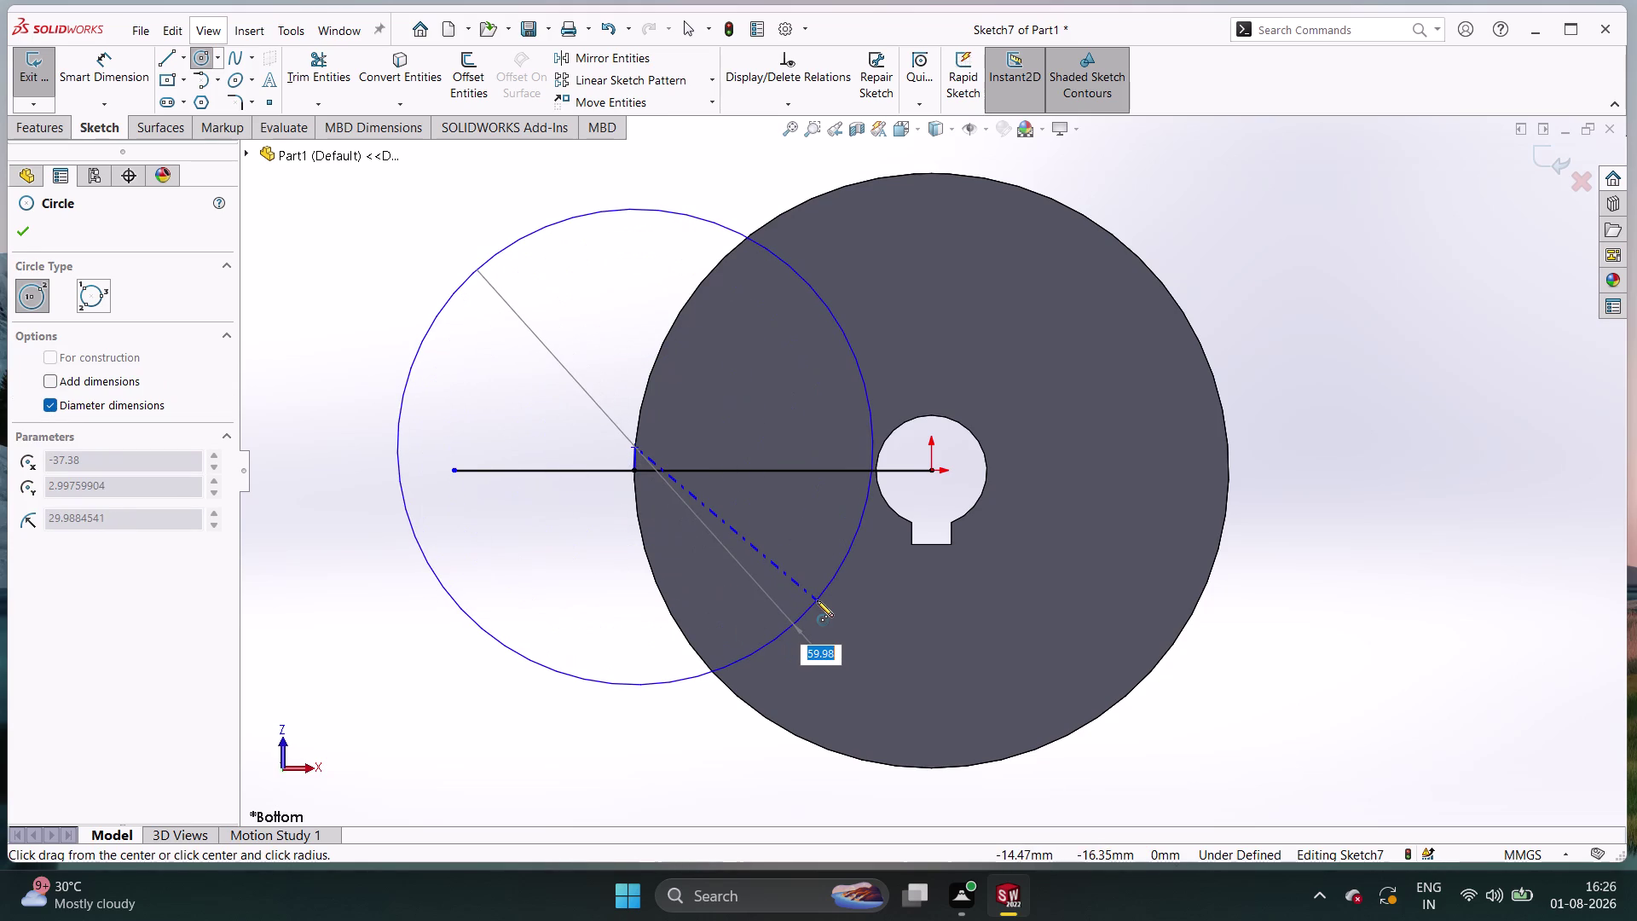
text(31)
key(Return)
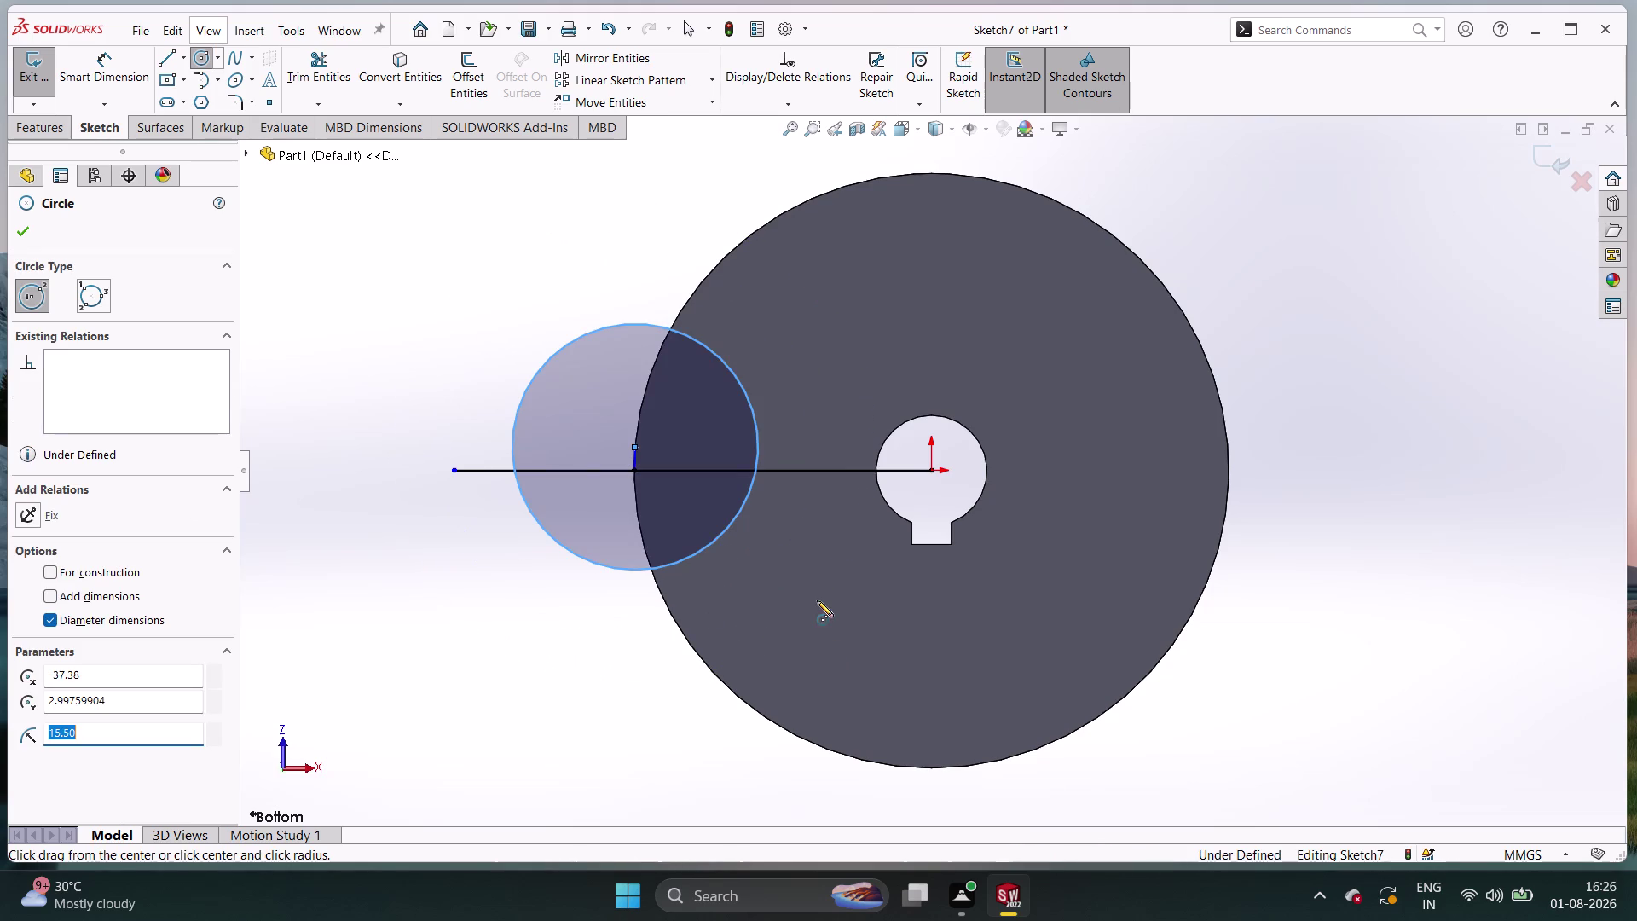
click(635, 447)
text(28)
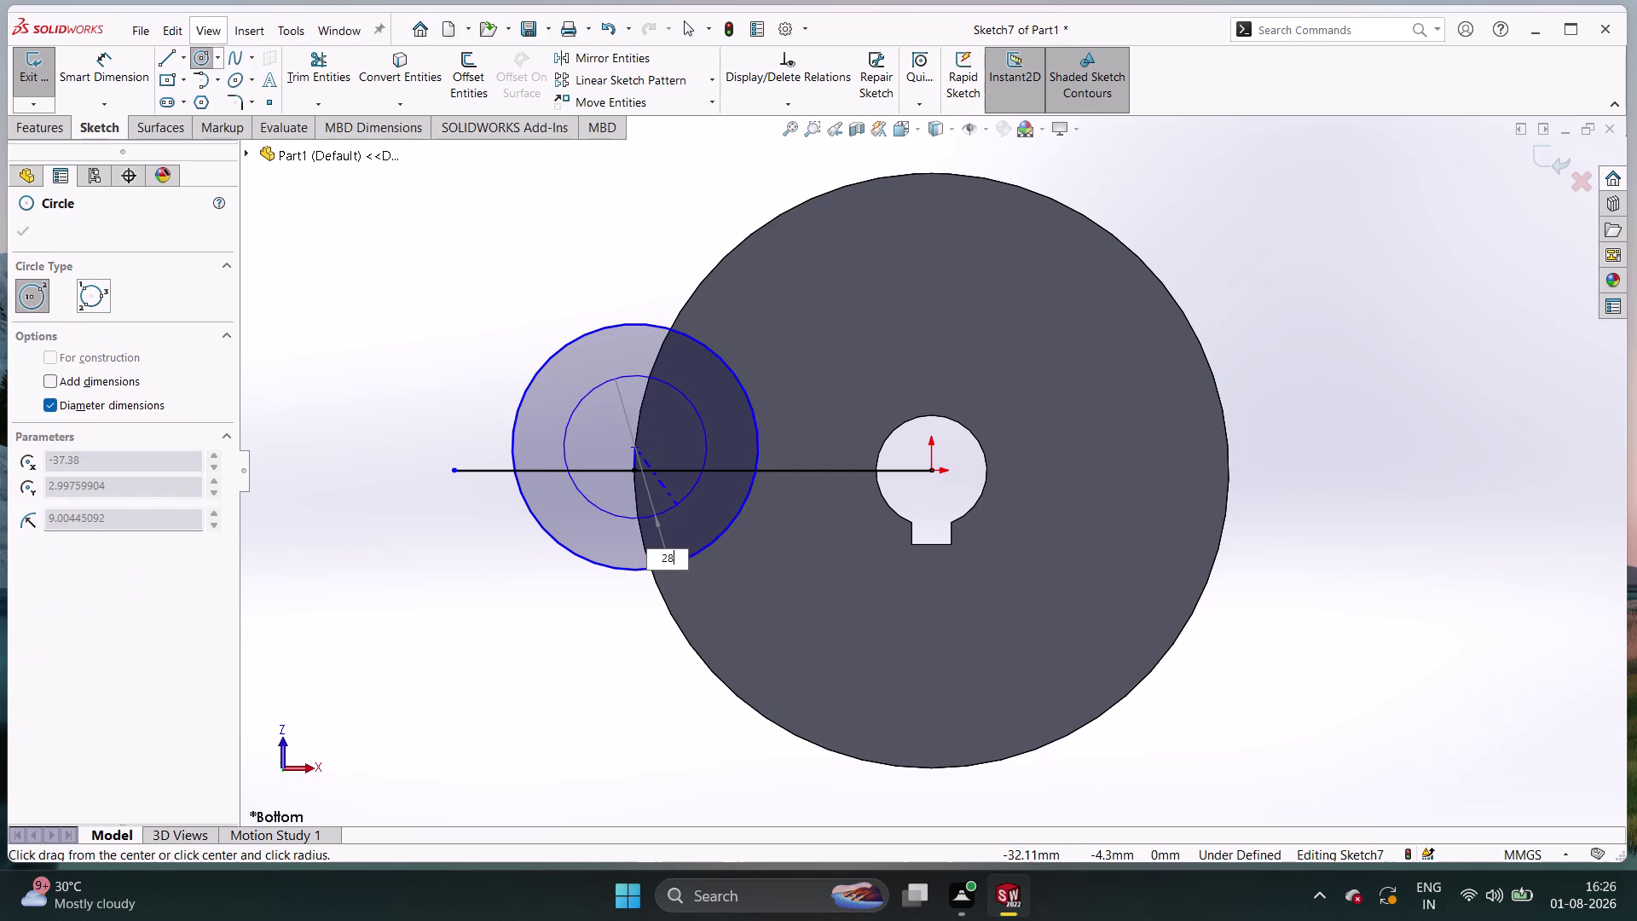
key(Return)
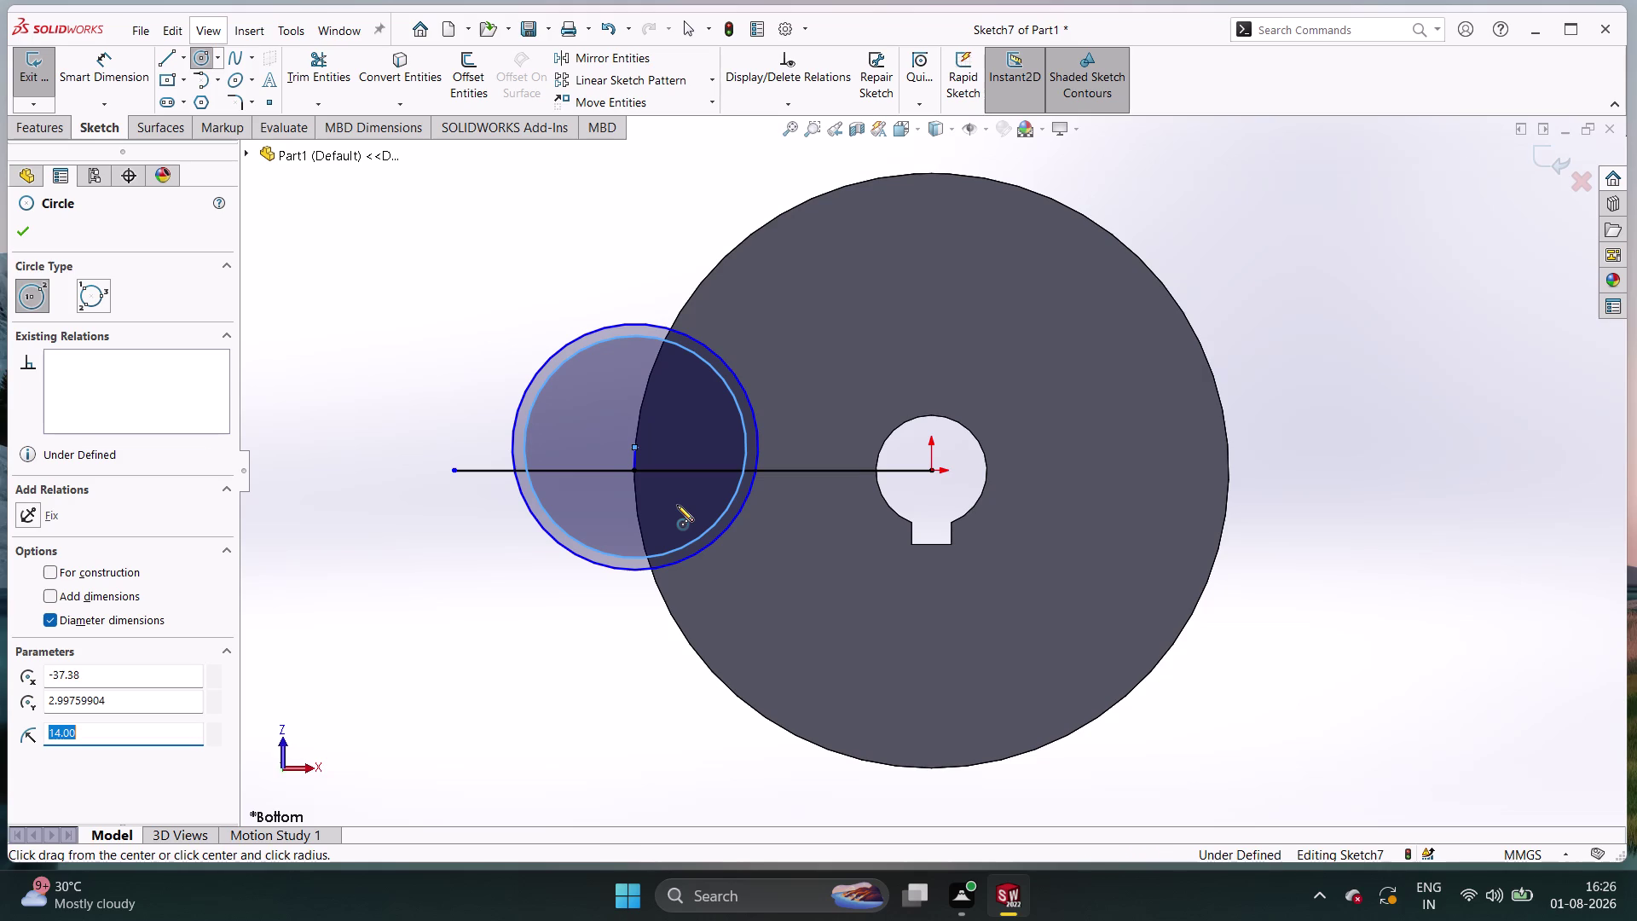
Discard a stray third circle started below the concentric pair.
click(677, 505)
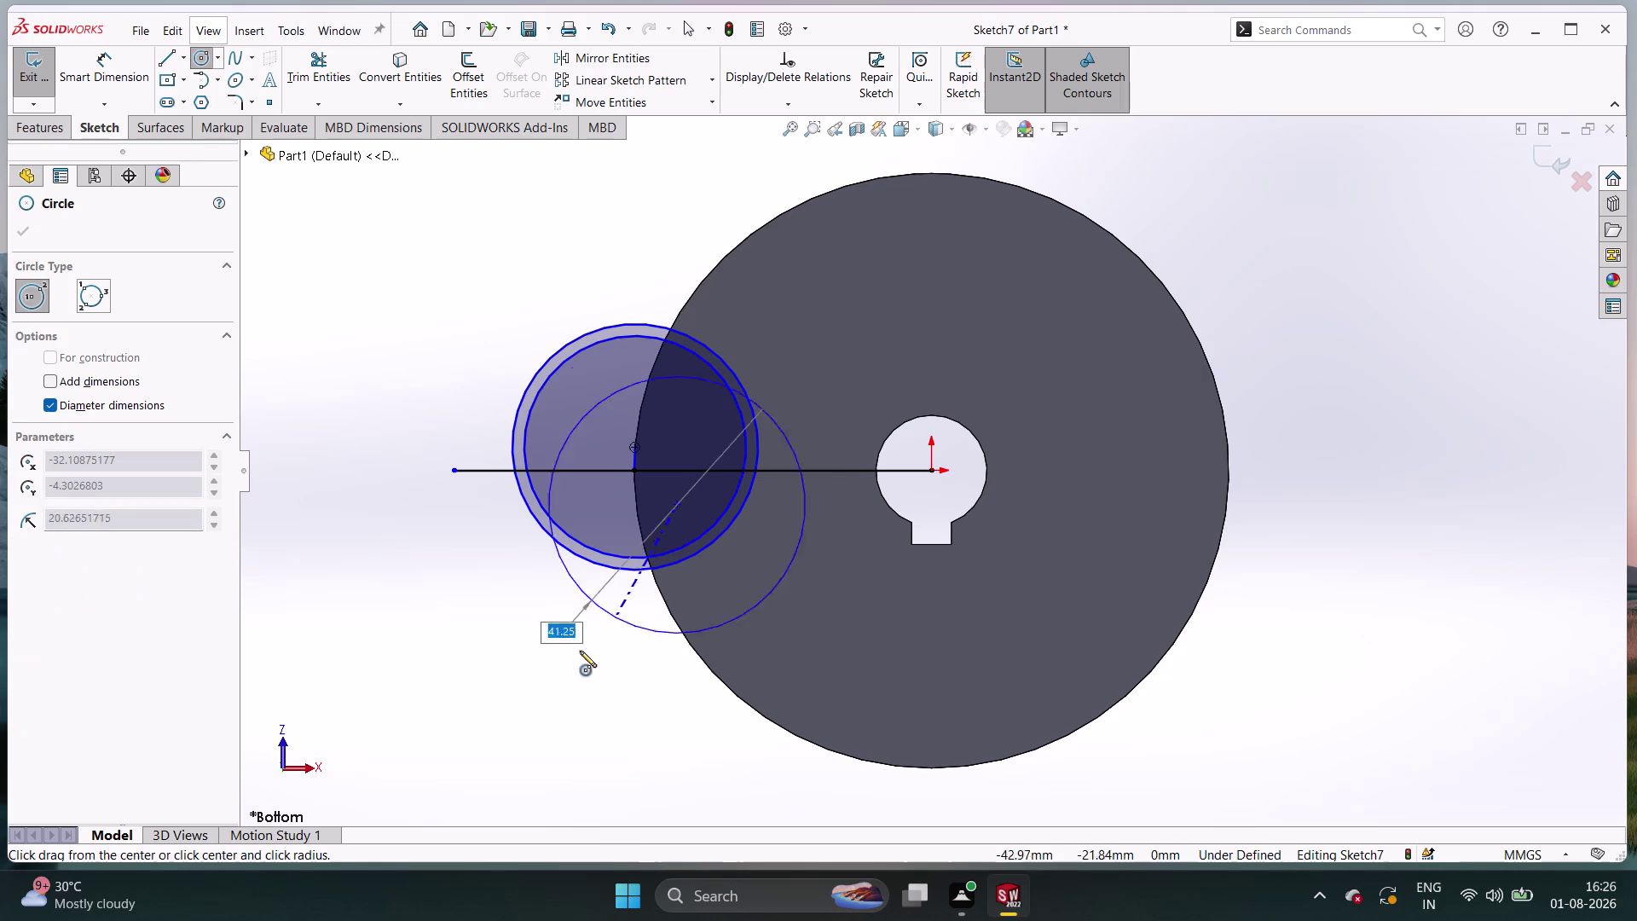
key(Escape)
right_drag(527, 712, 450, 574)
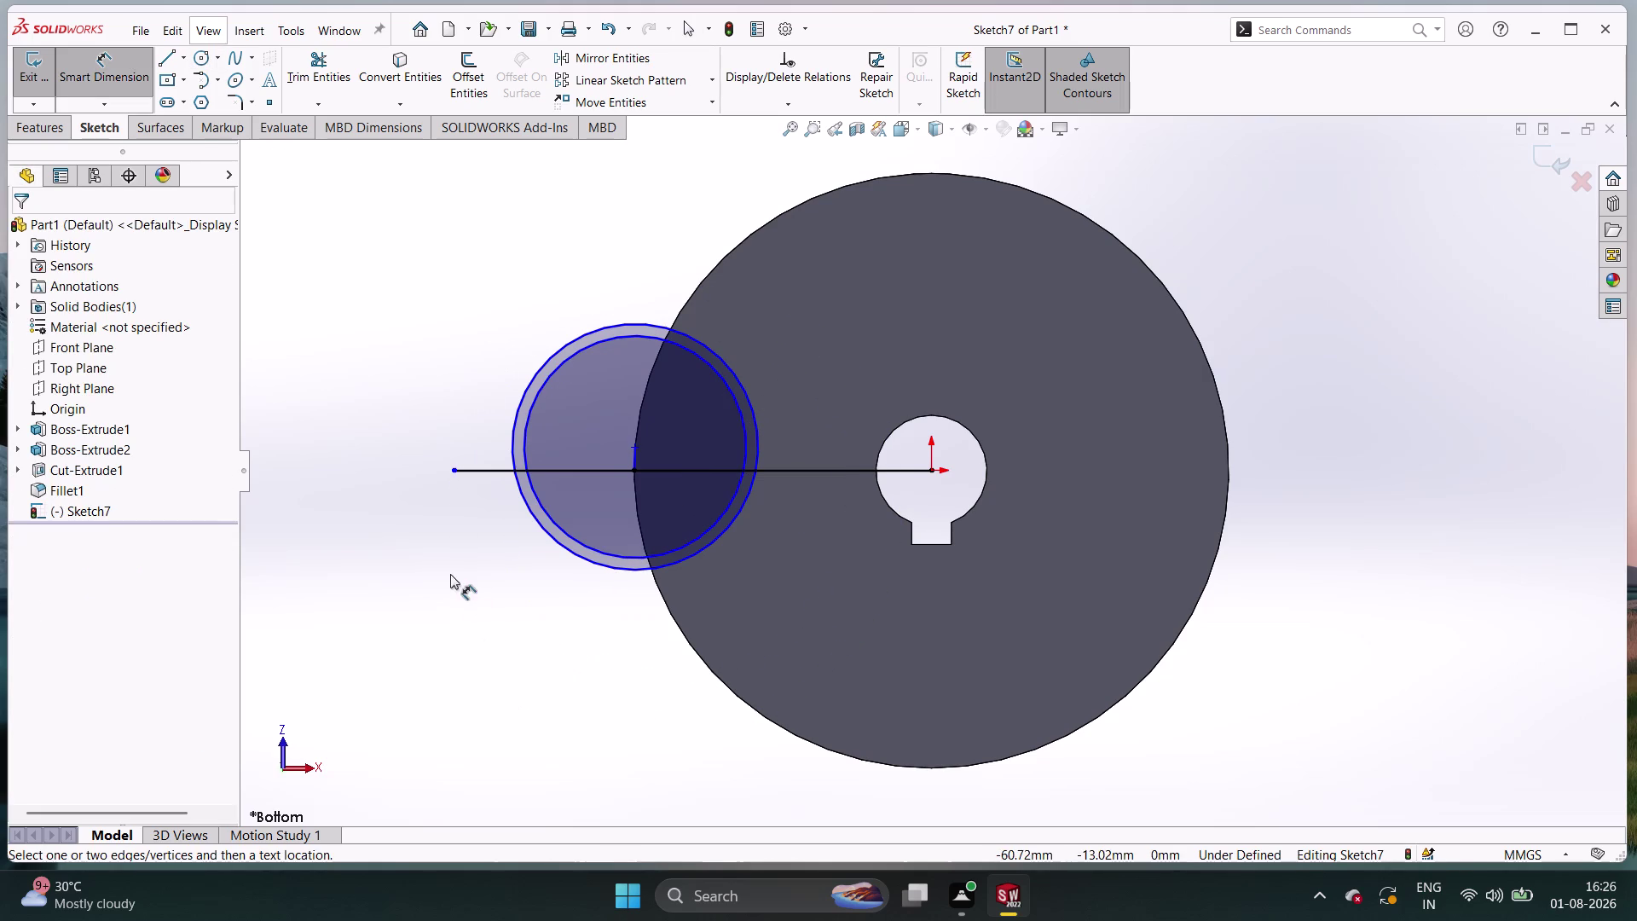
right_drag(450, 574, 426, 538)
Dimension the outer concentric circle to Ø62.
click(566, 552)
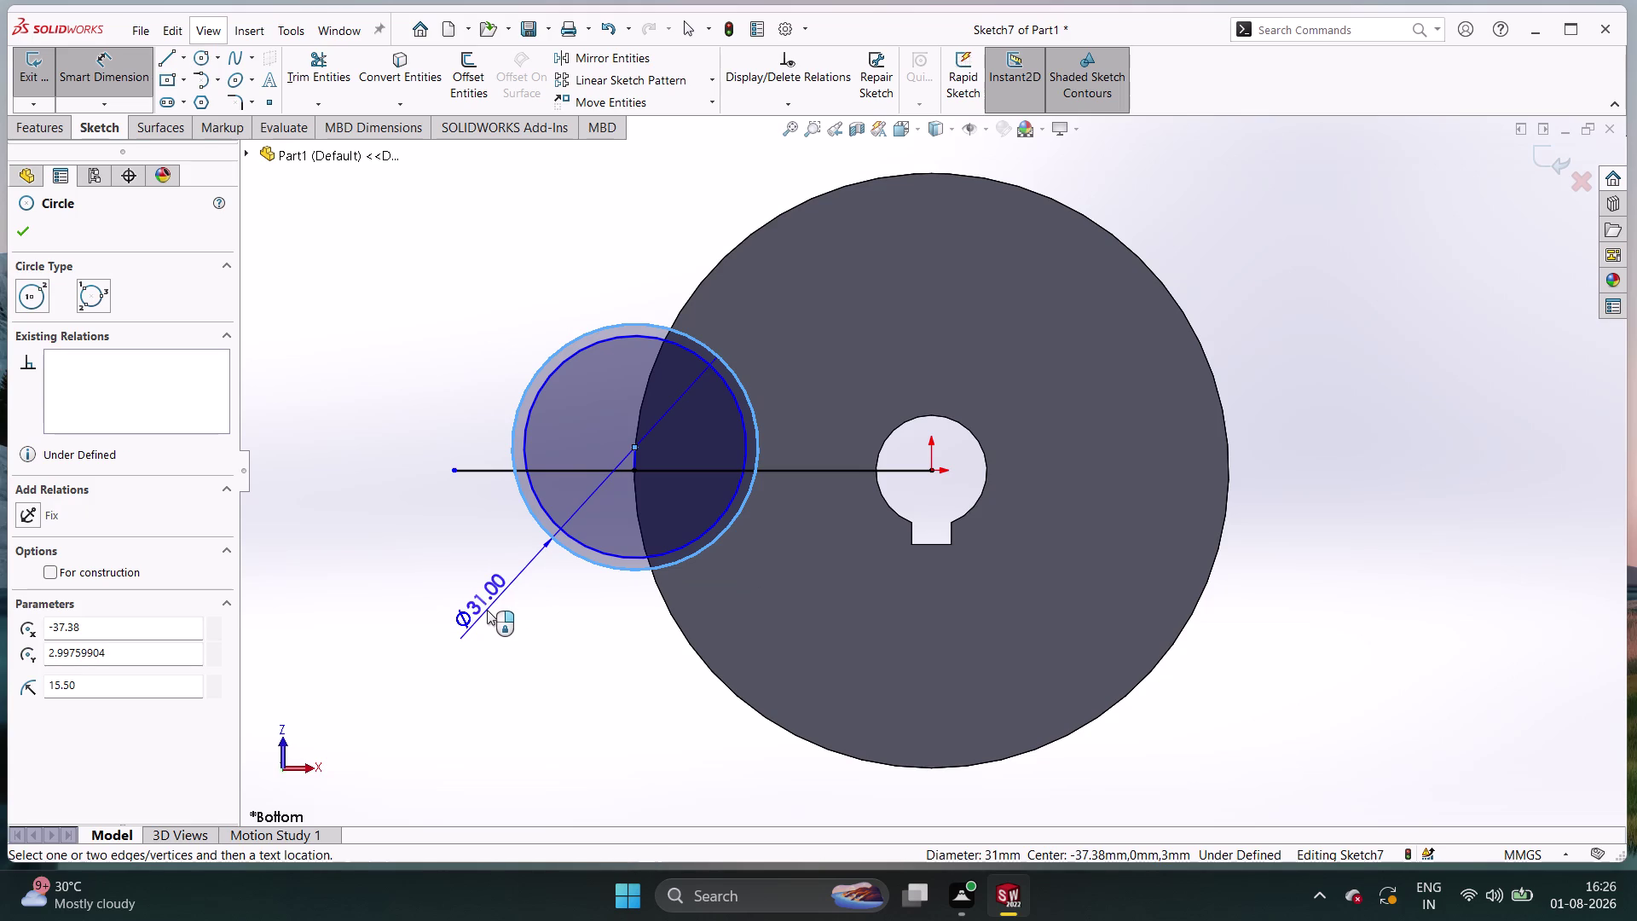
click(487, 609)
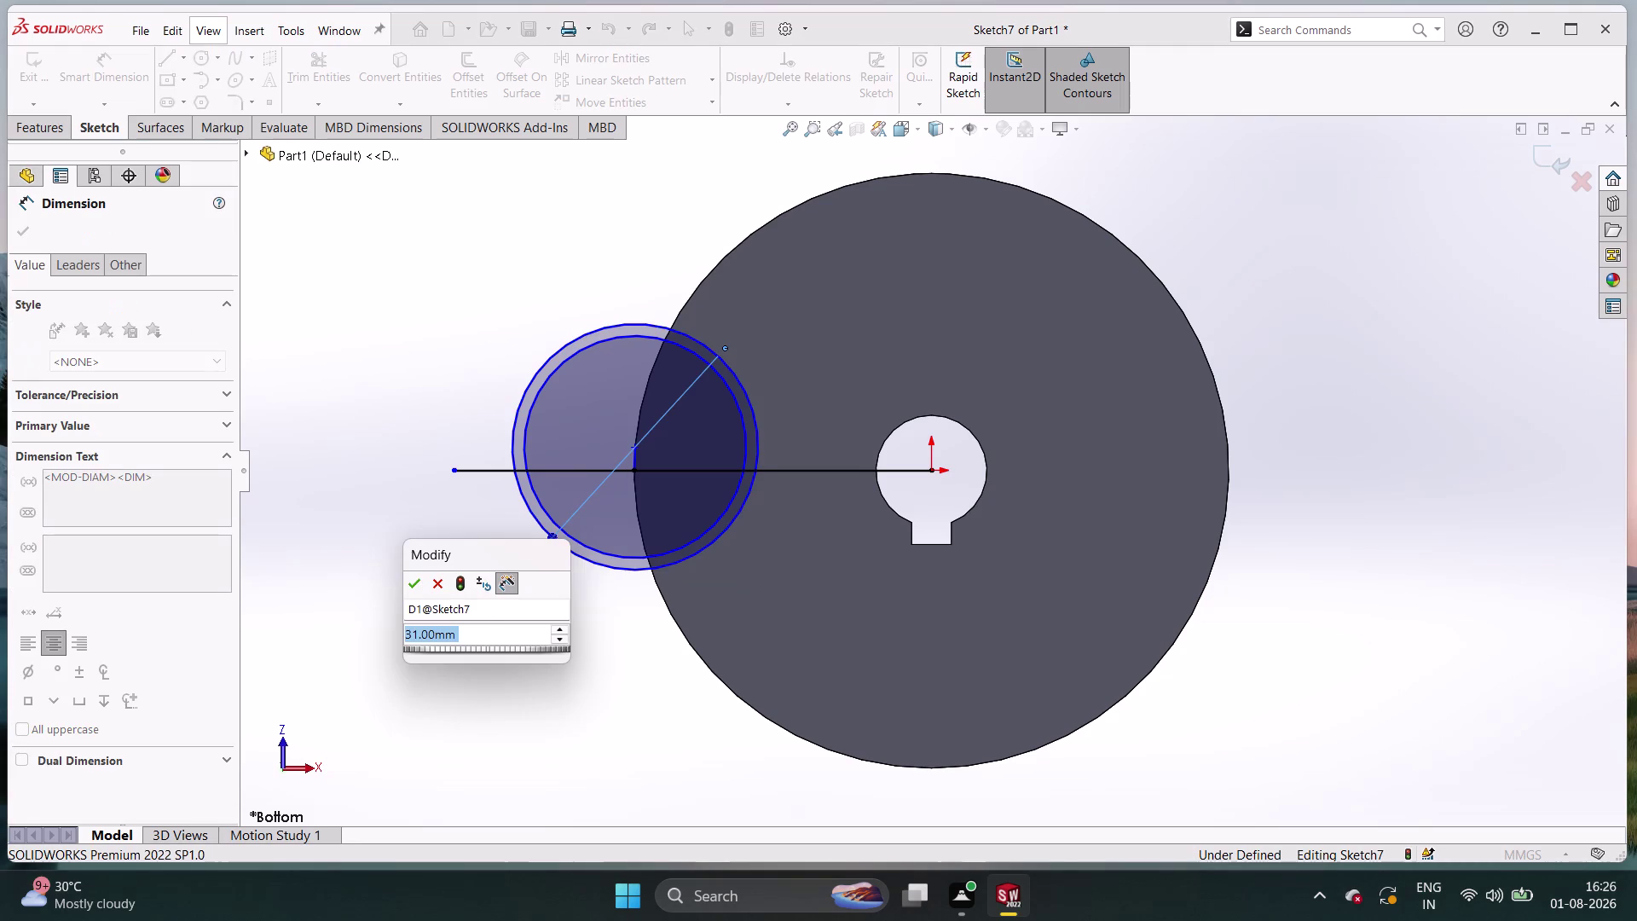
text(62)
key(Return)
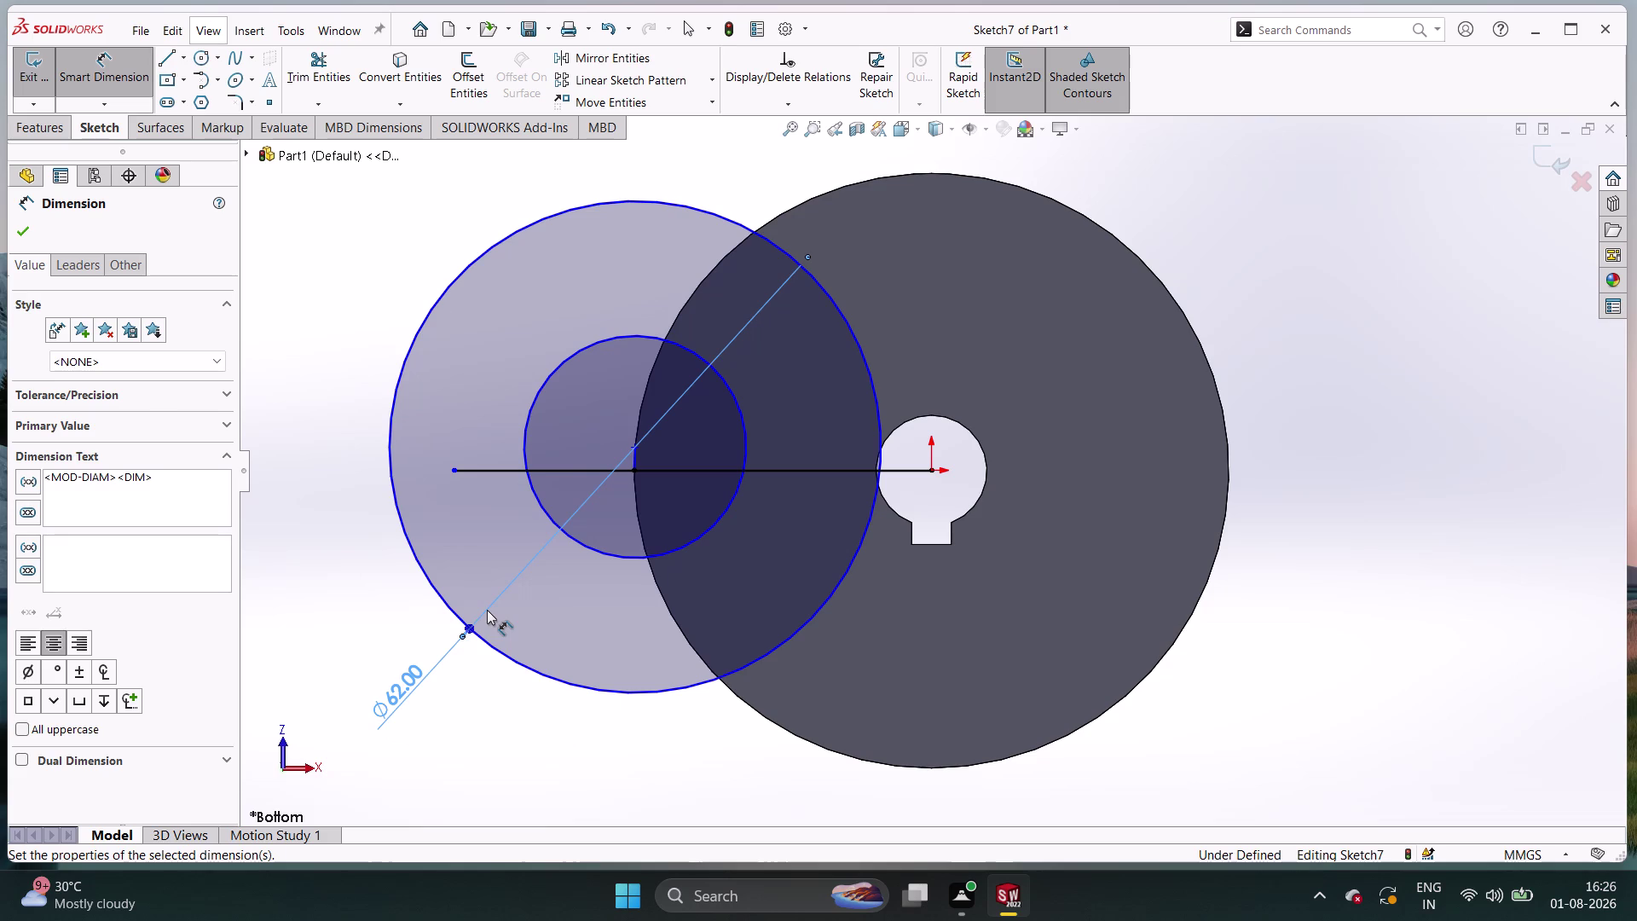
click(487, 609)
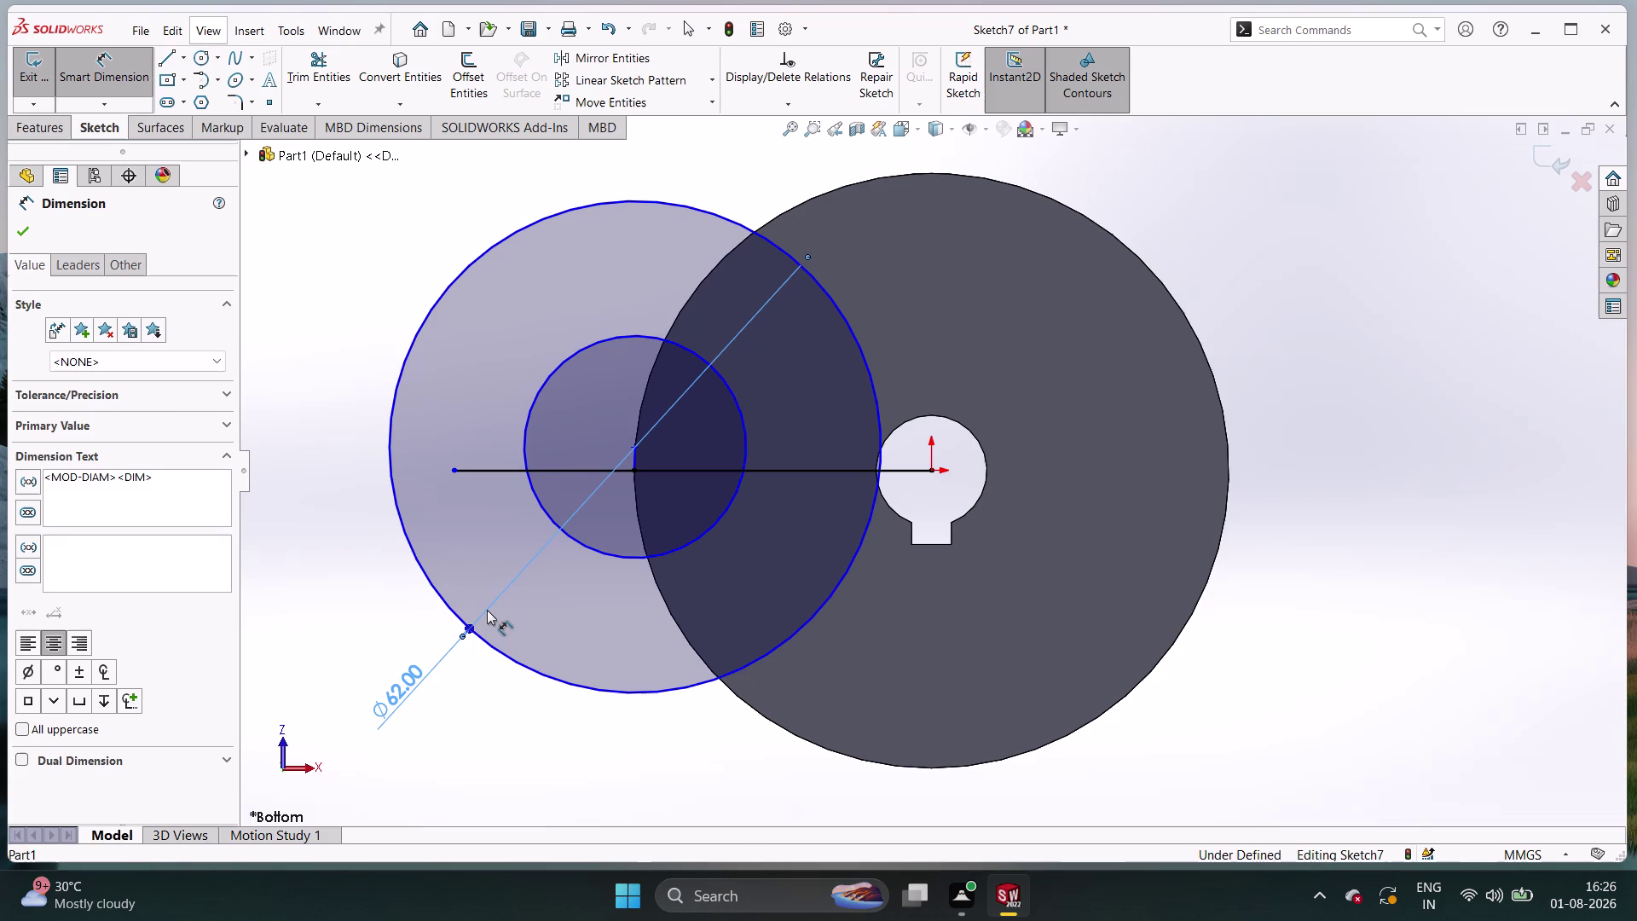
click(600, 552)
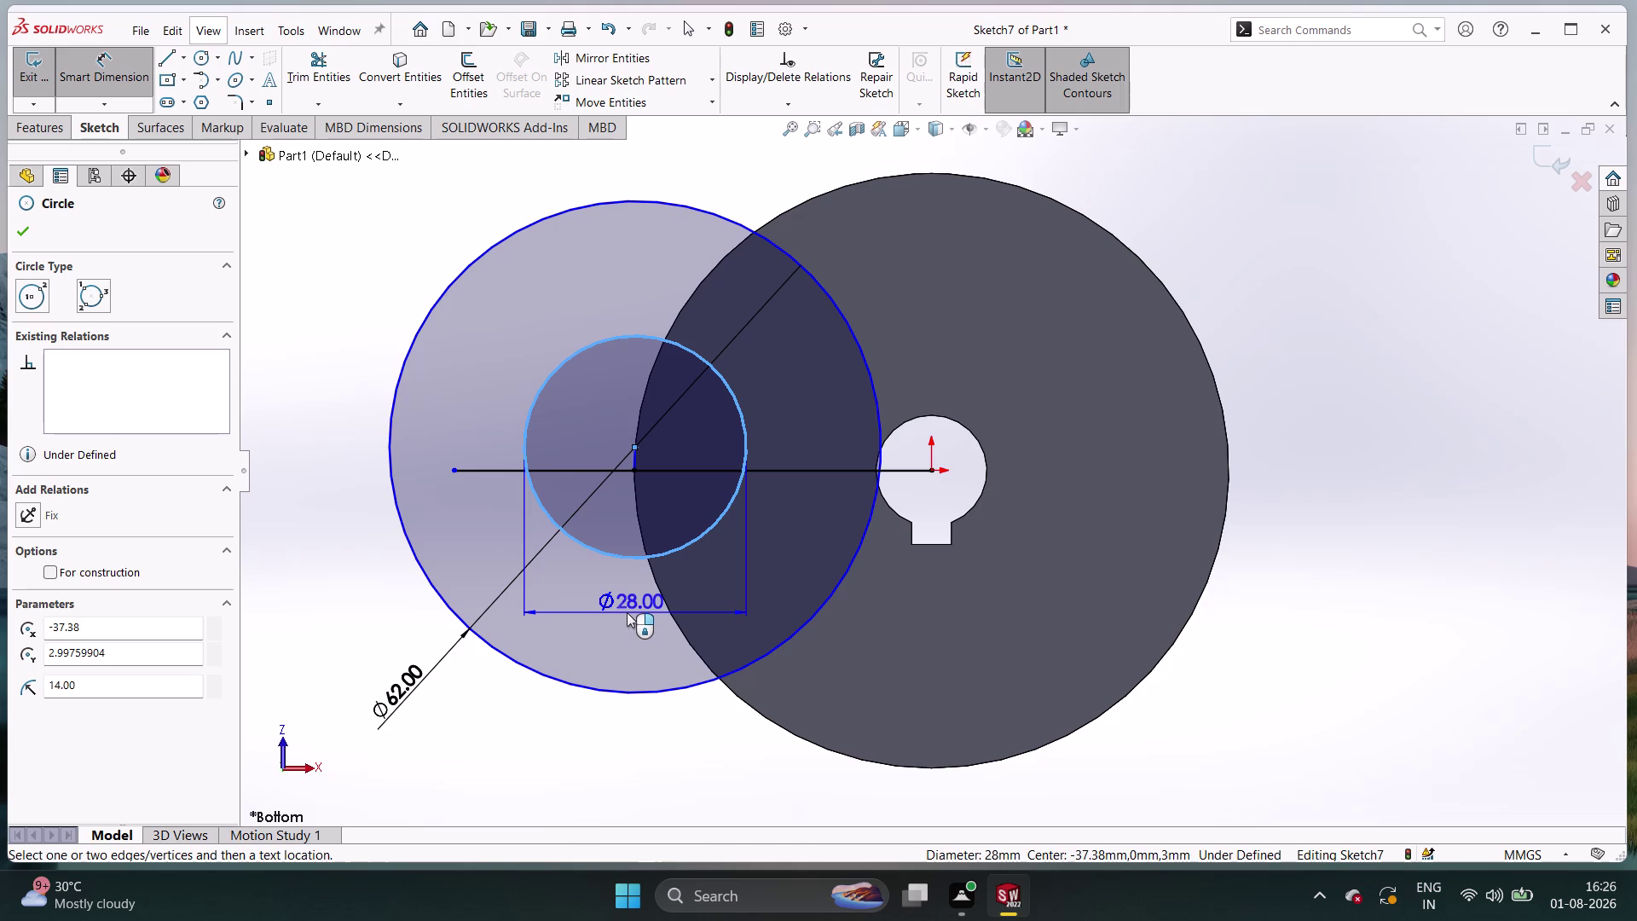
Dimension the inner concentric circle to Ø56, placing the dimension below it.
click(627, 612)
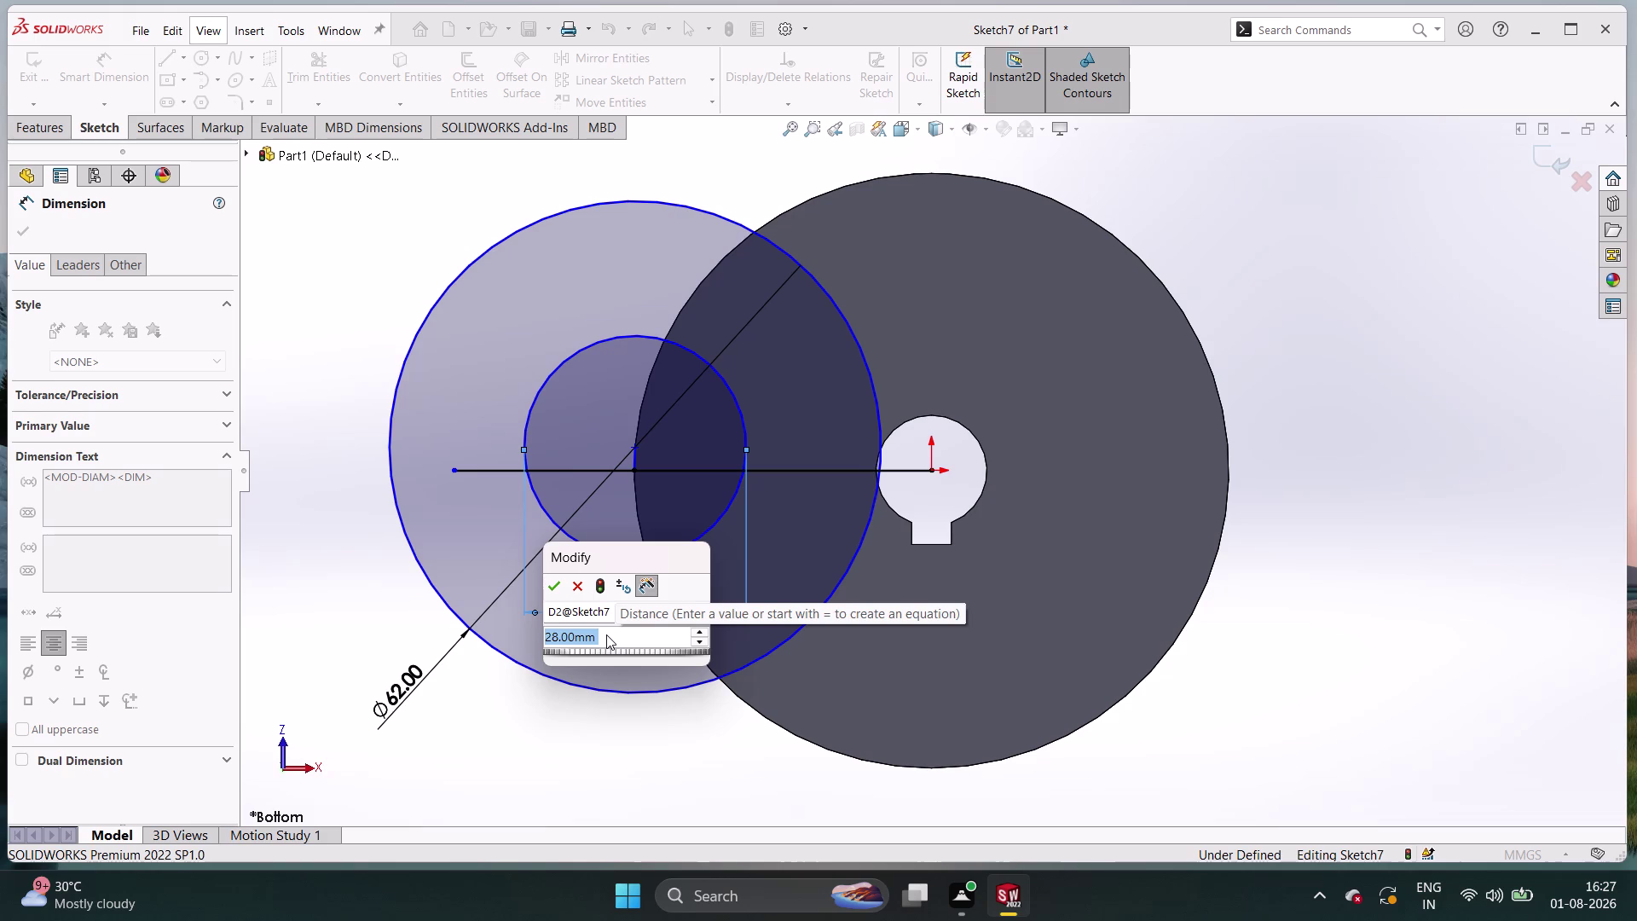
text(56)
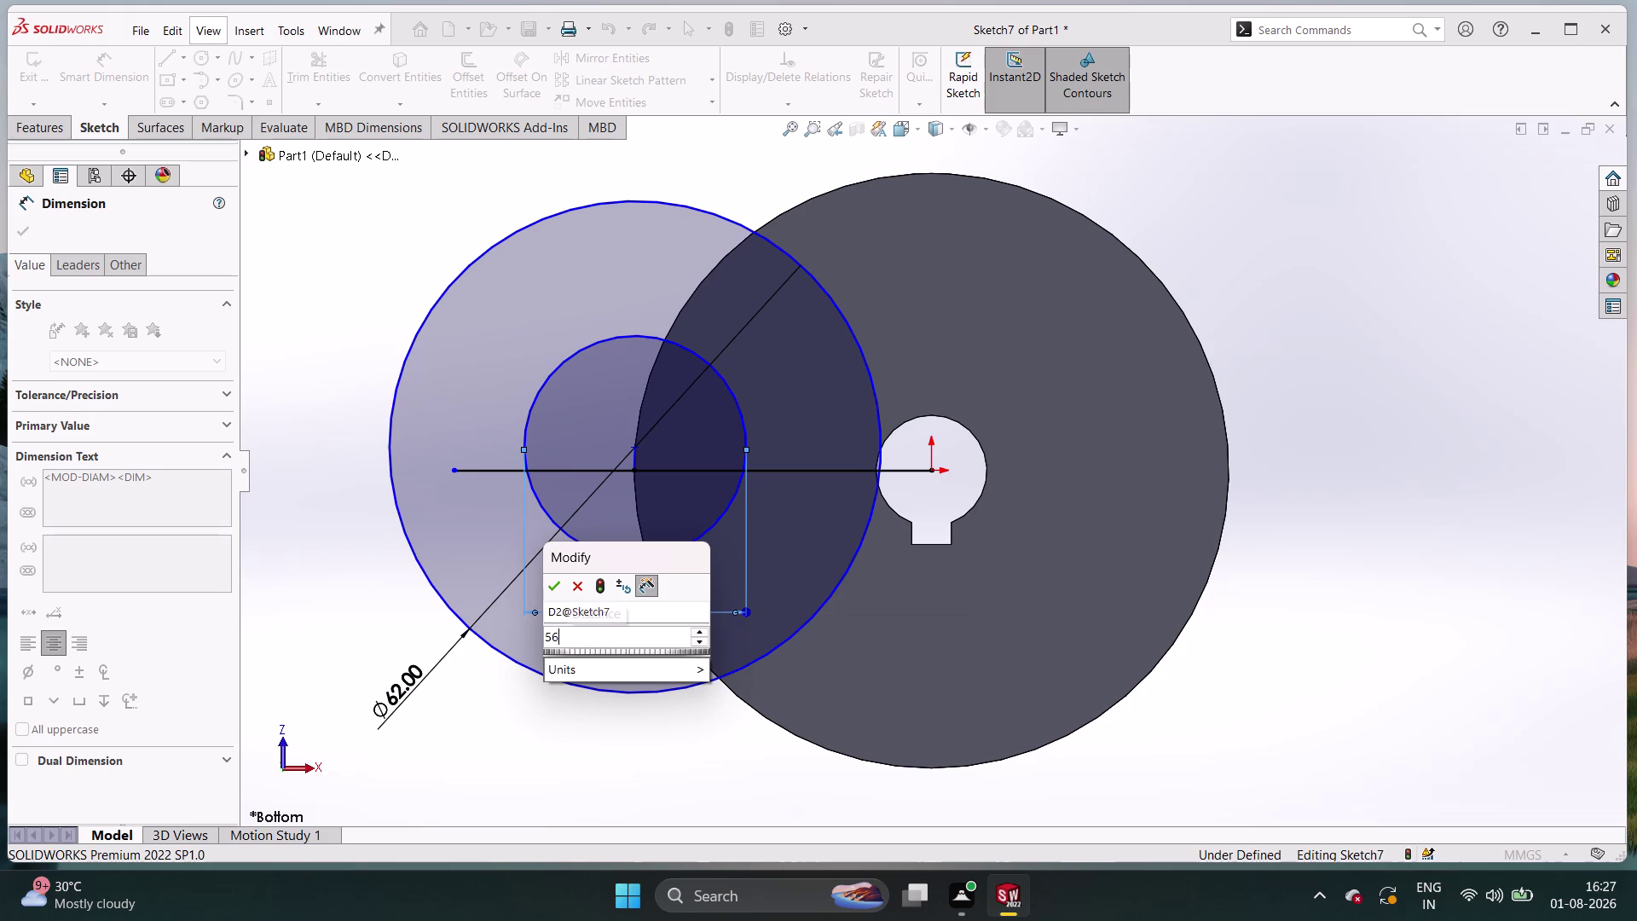
key(Return)
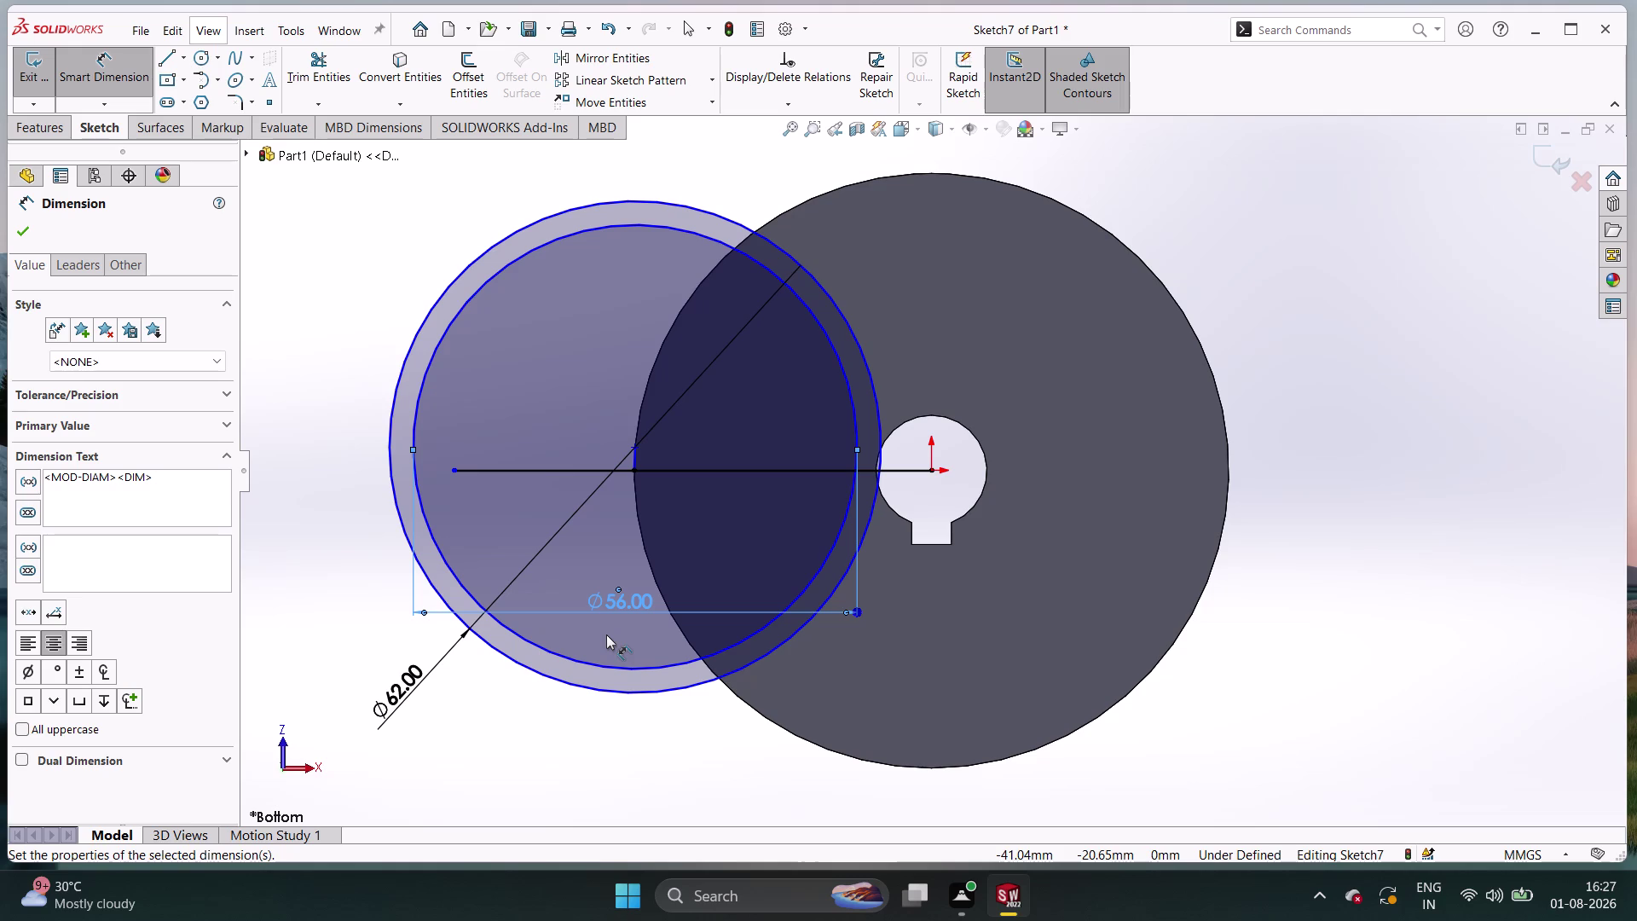
click(606, 635)
double_click(615, 718)
right_click(616, 718)
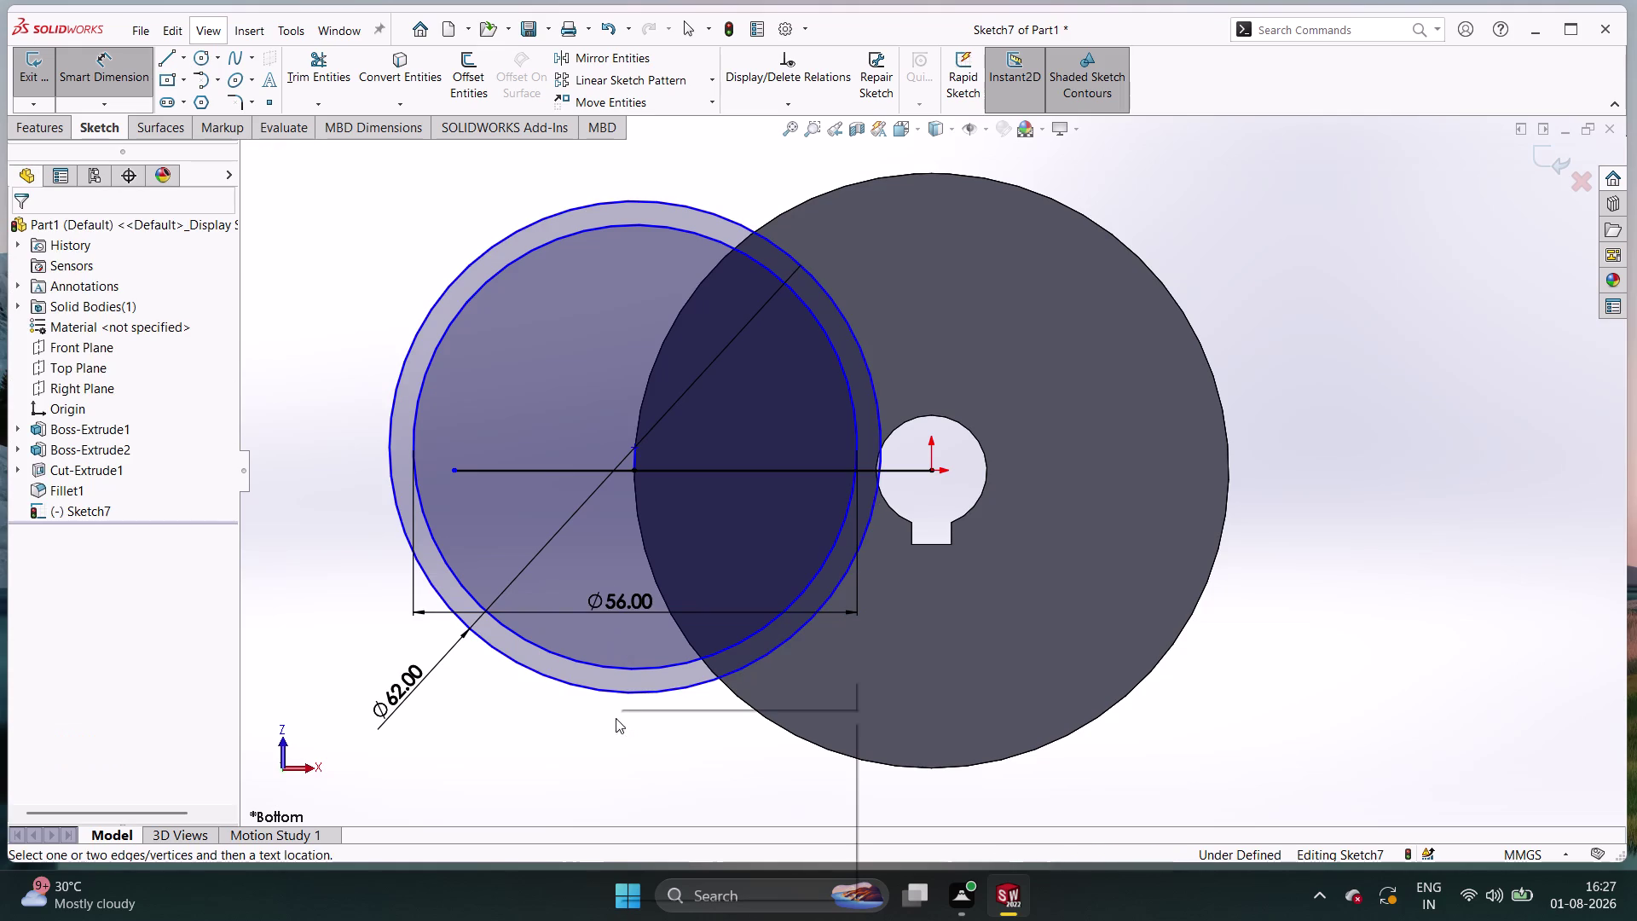
Exit dimensioning, discard a trial circle, and start a new circle on the bore centre.
click(679, 769)
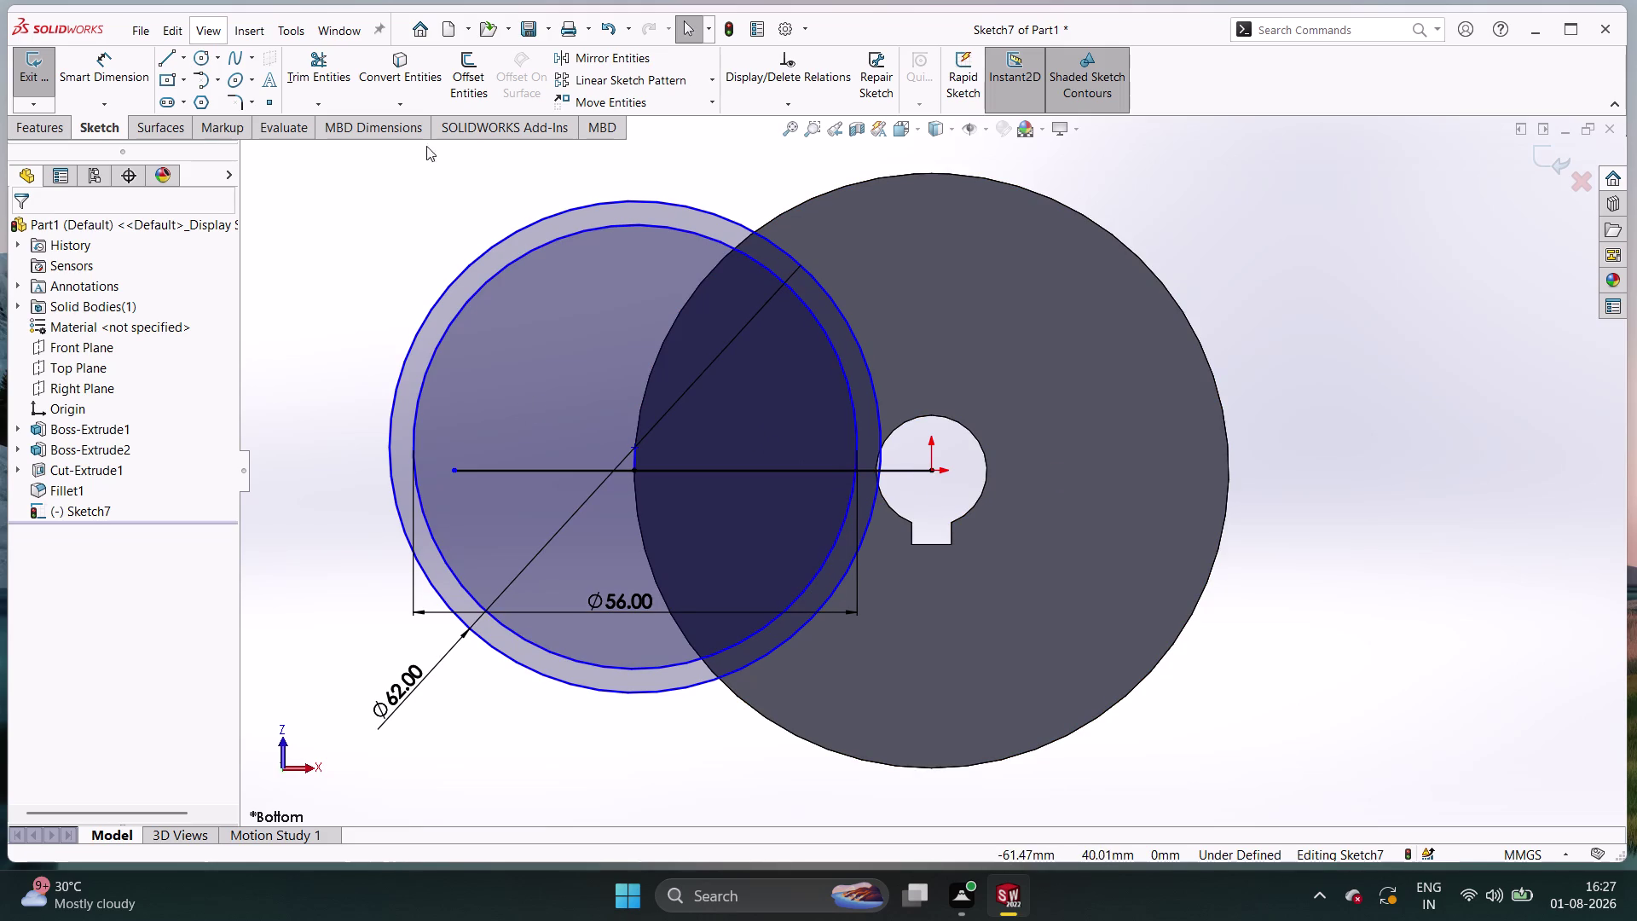
click(202, 60)
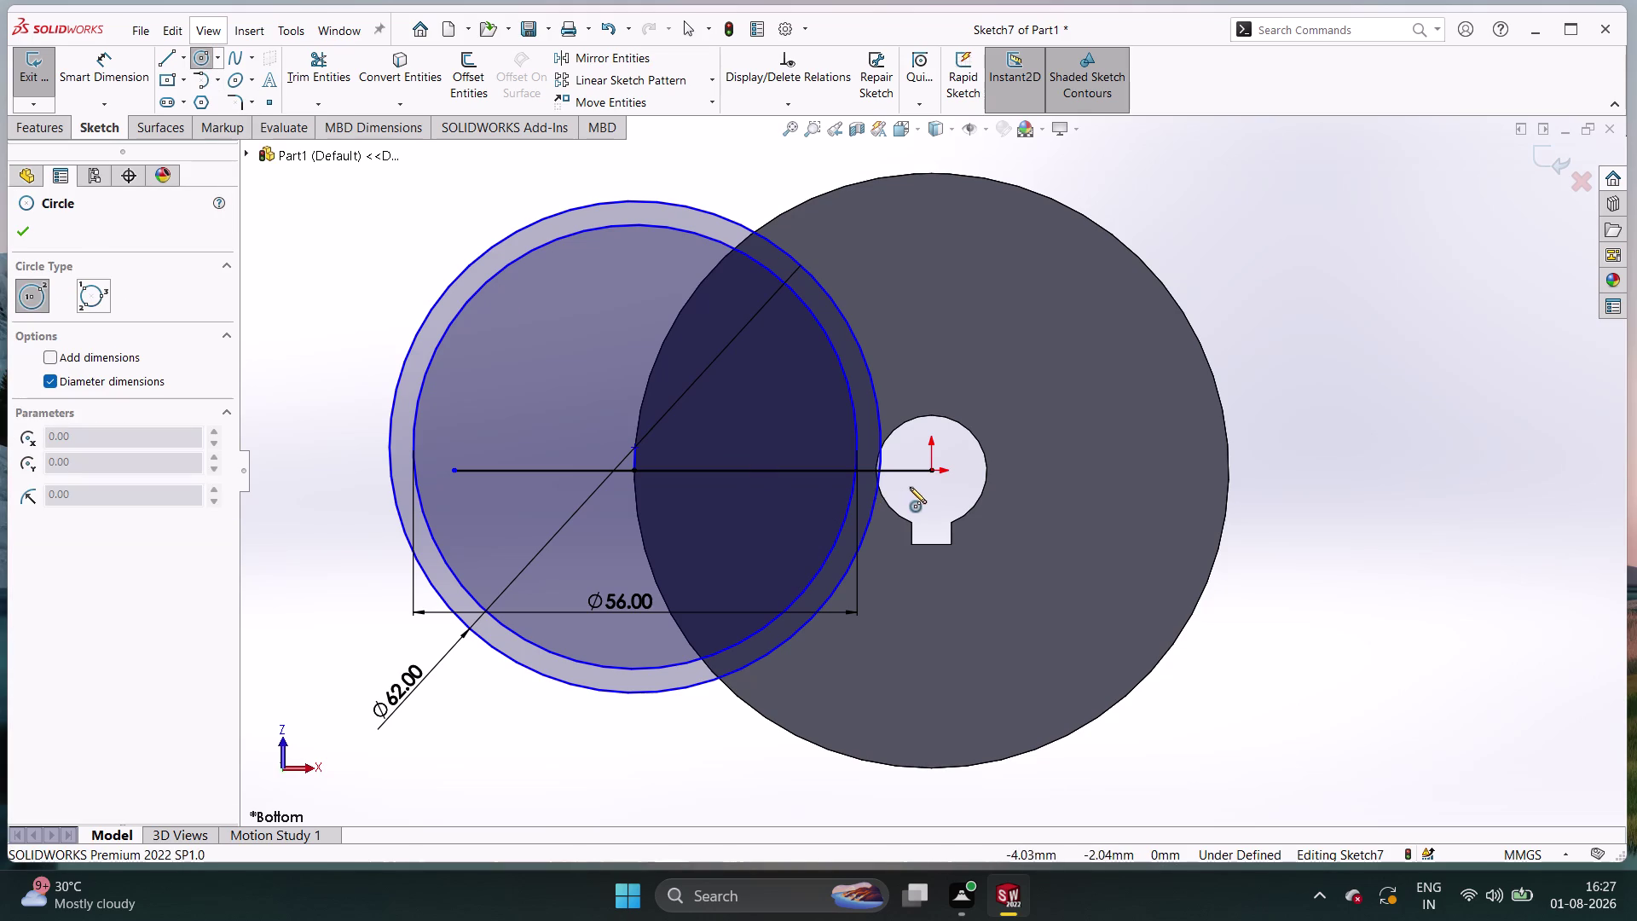
double_click(929, 469)
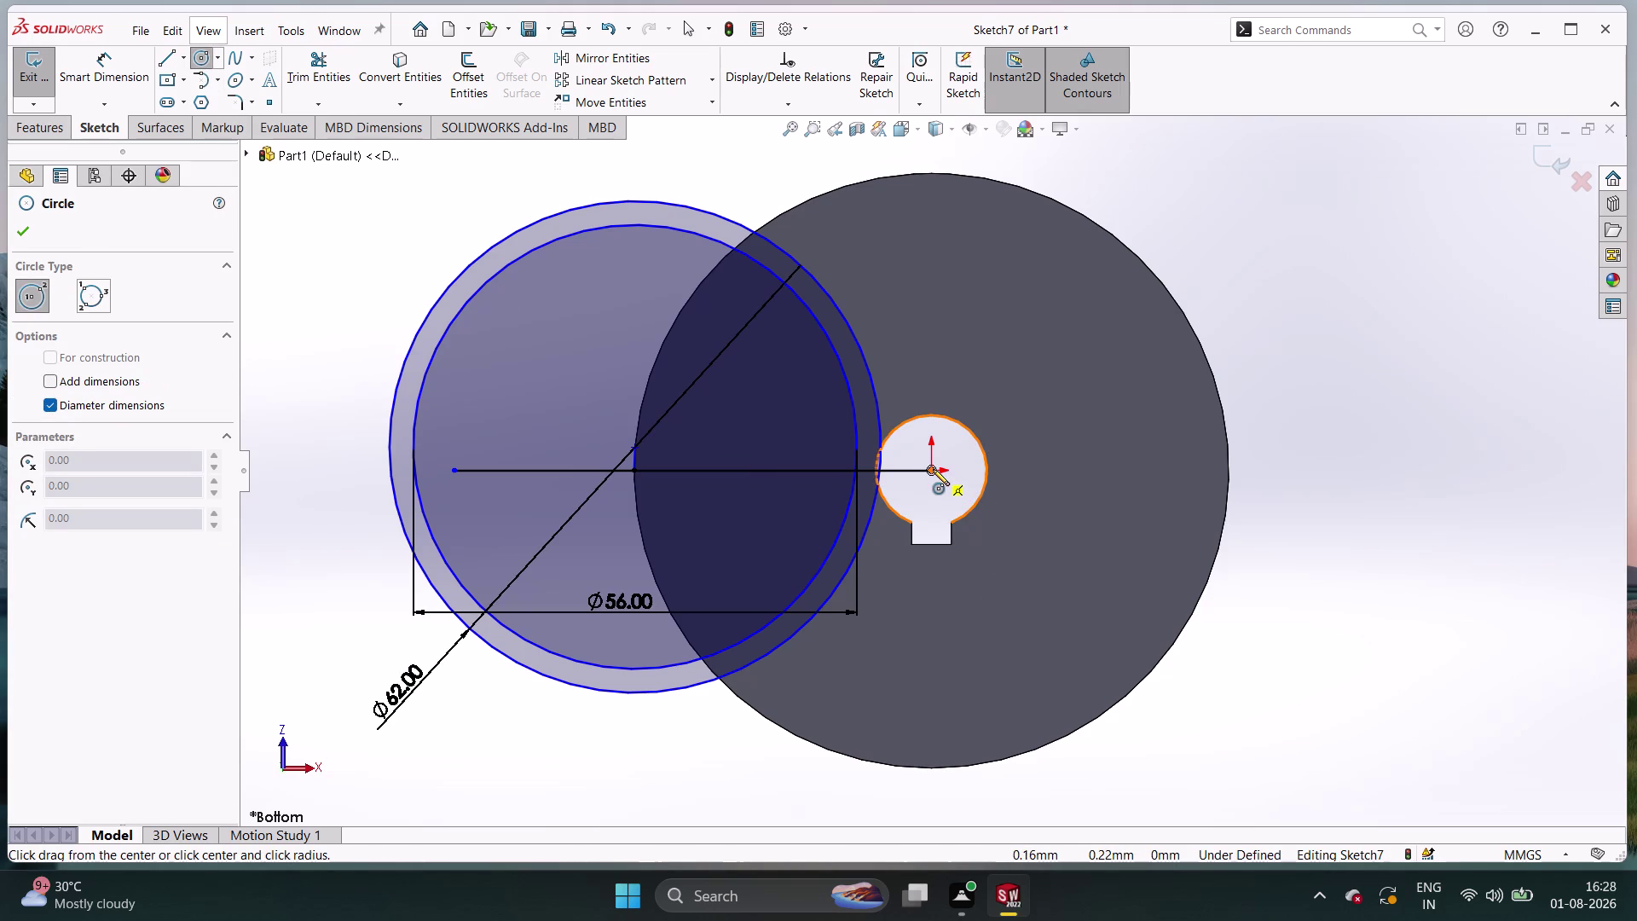
click(933, 469)
key(Escape)
key(Escape)
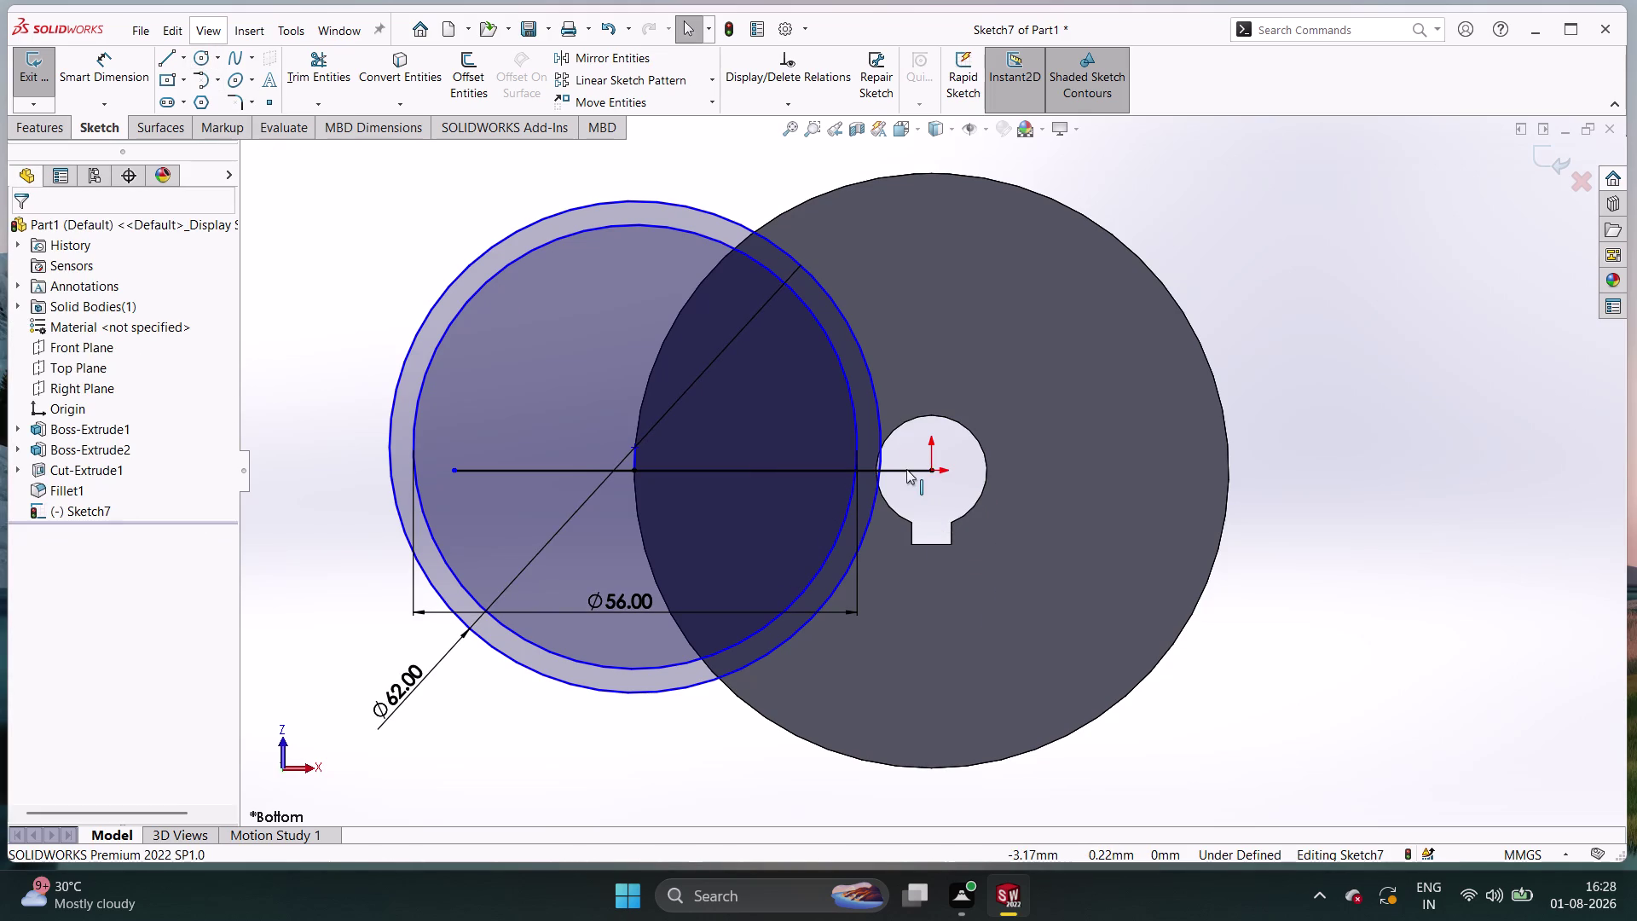
key(Escape)
key(Escape)
key(Escape)
key(Escape)
key(Escape)
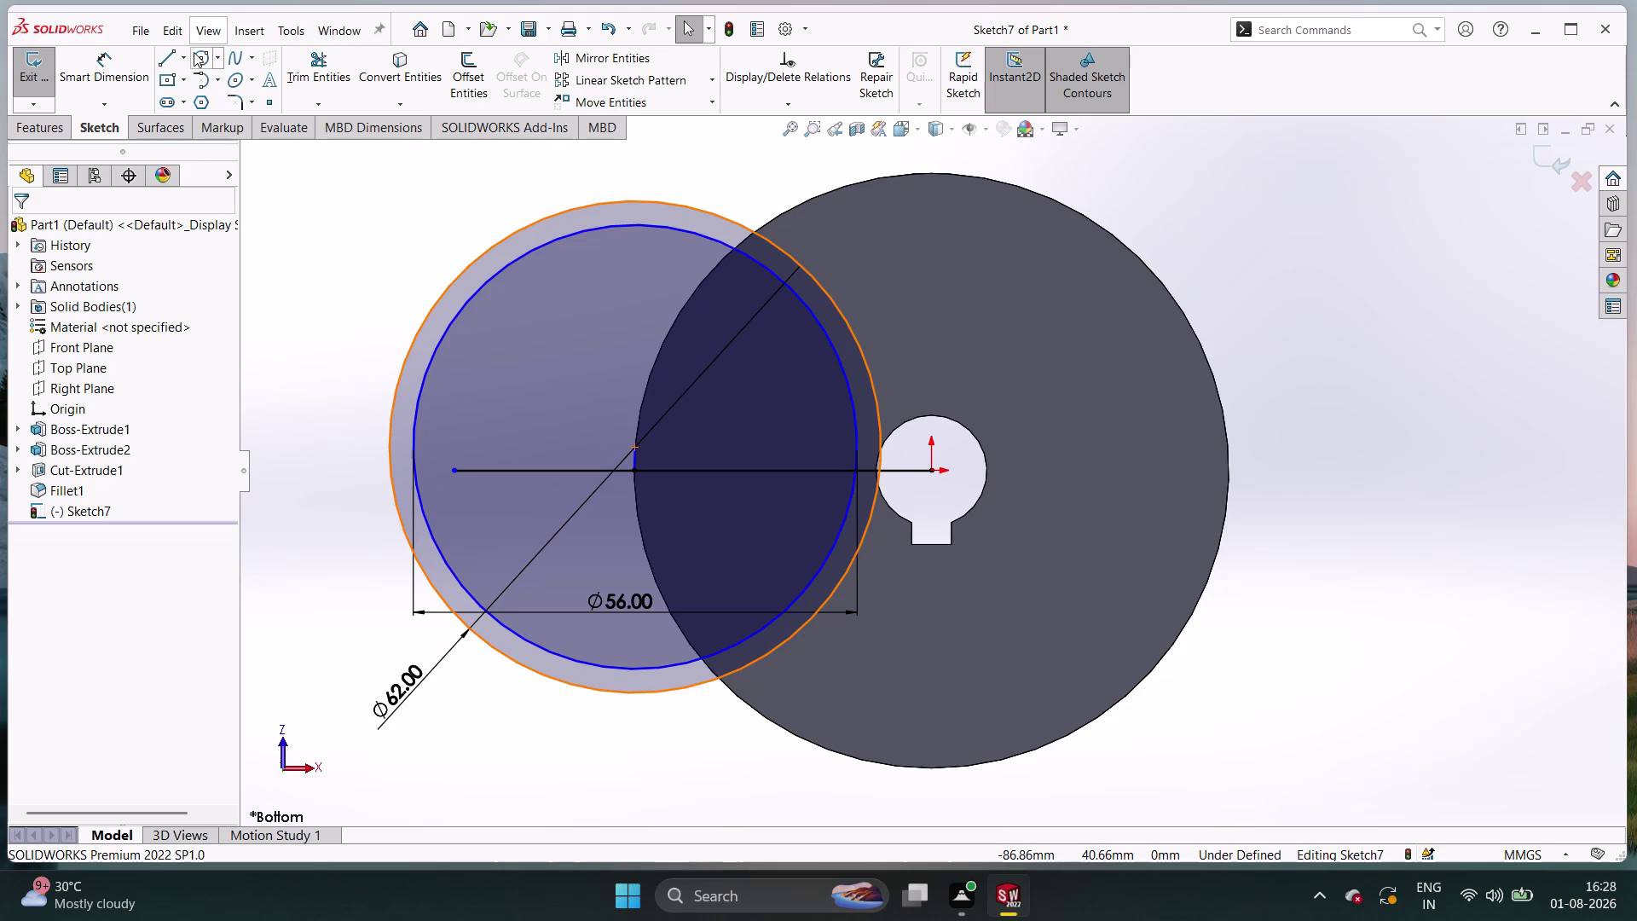
click(197, 52)
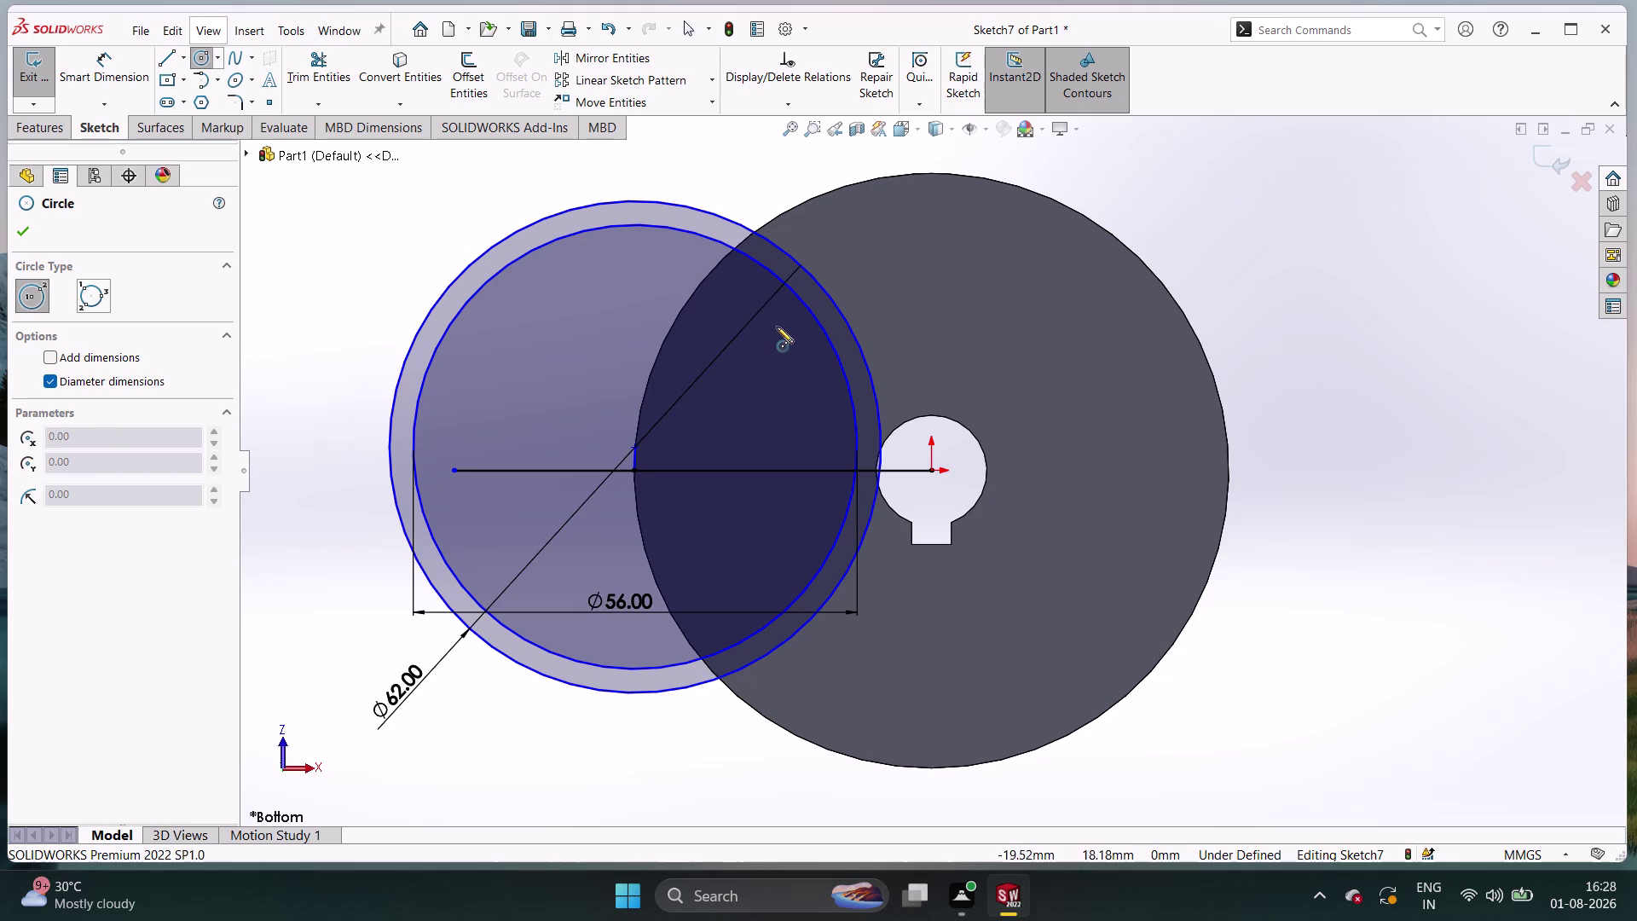
click(933, 470)
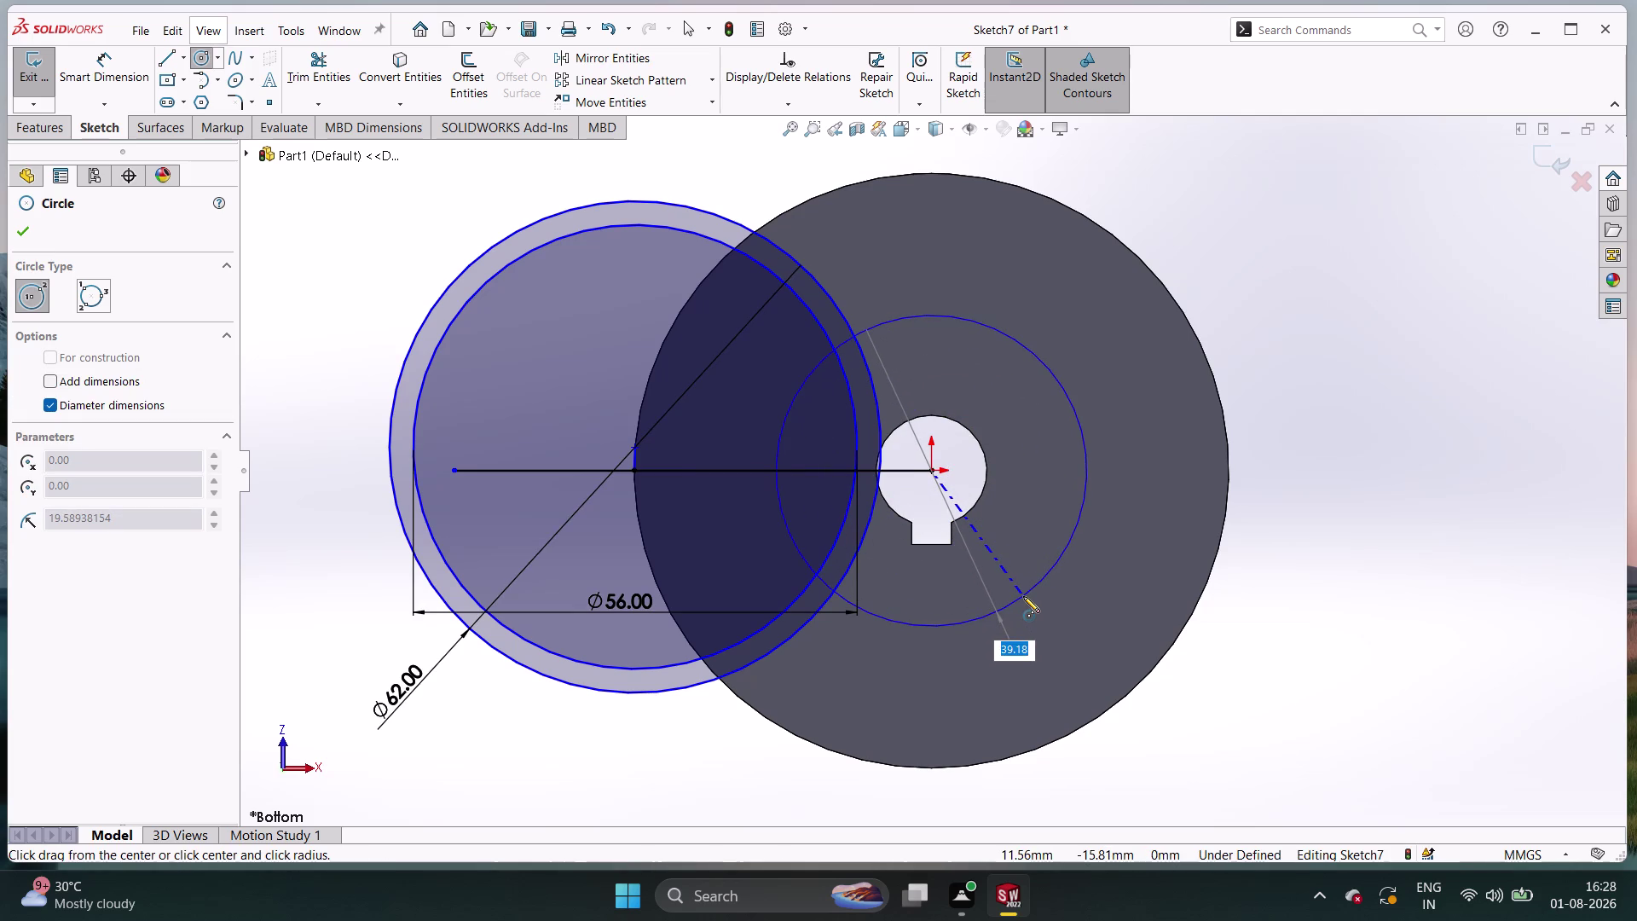
Draw a Ø19 circle around the keyed bore and begin dimensioning its diameter.
text(19)
key(Return)
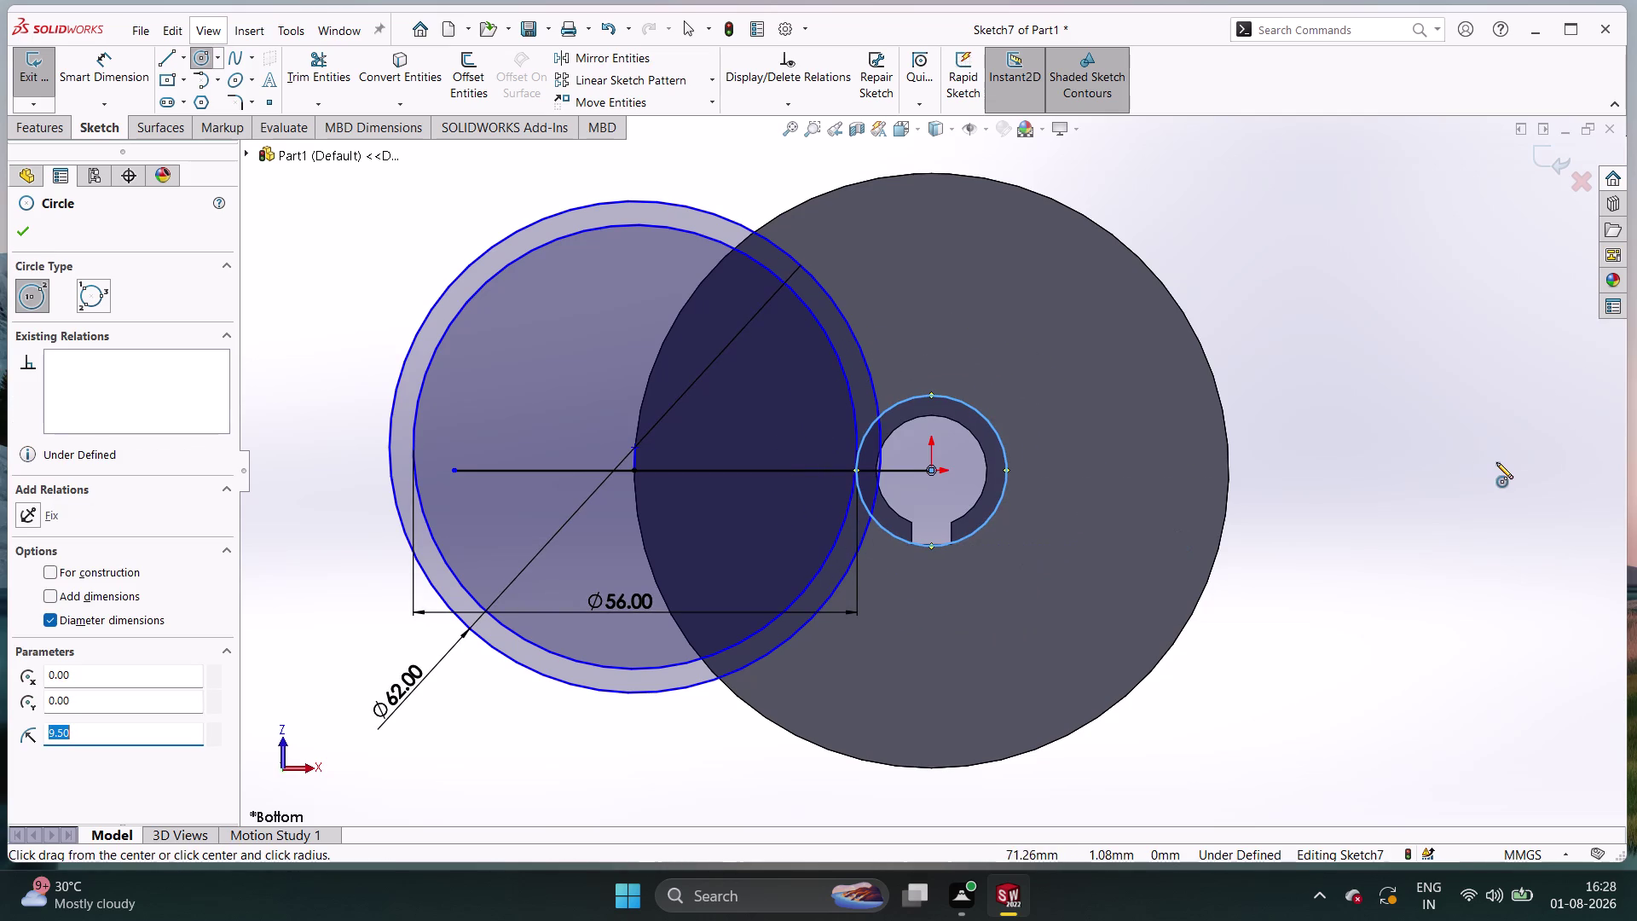
click(1459, 465)
key(Escape)
right_drag(1459, 464, 1443, 367)
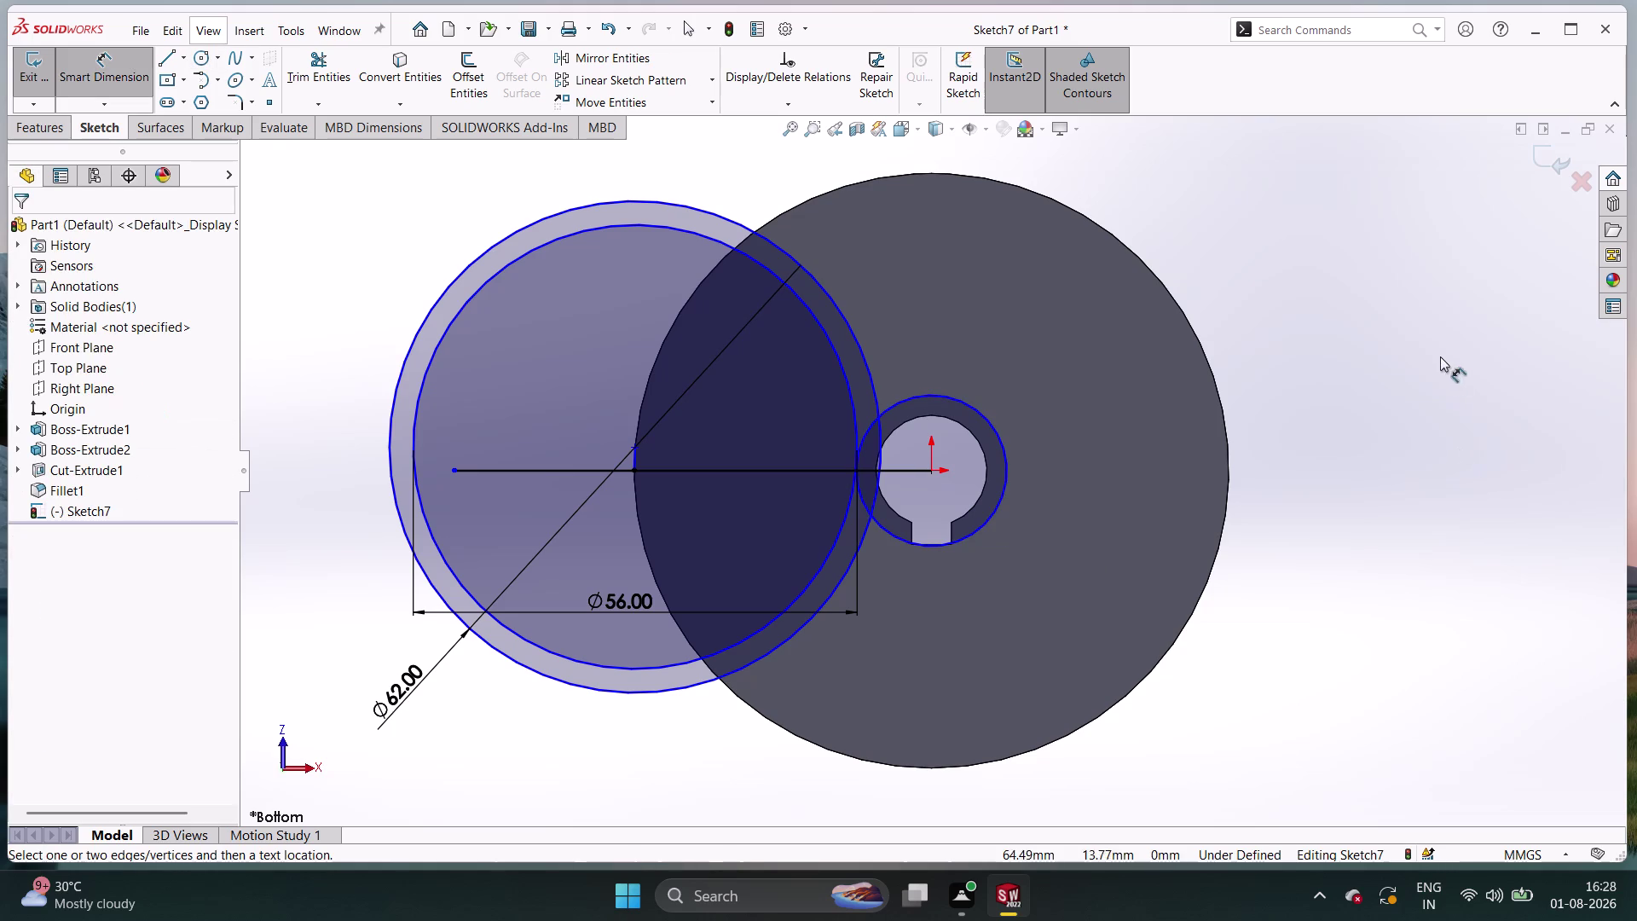
right_drag(1443, 367, 1431, 341)
double_click(998, 503)
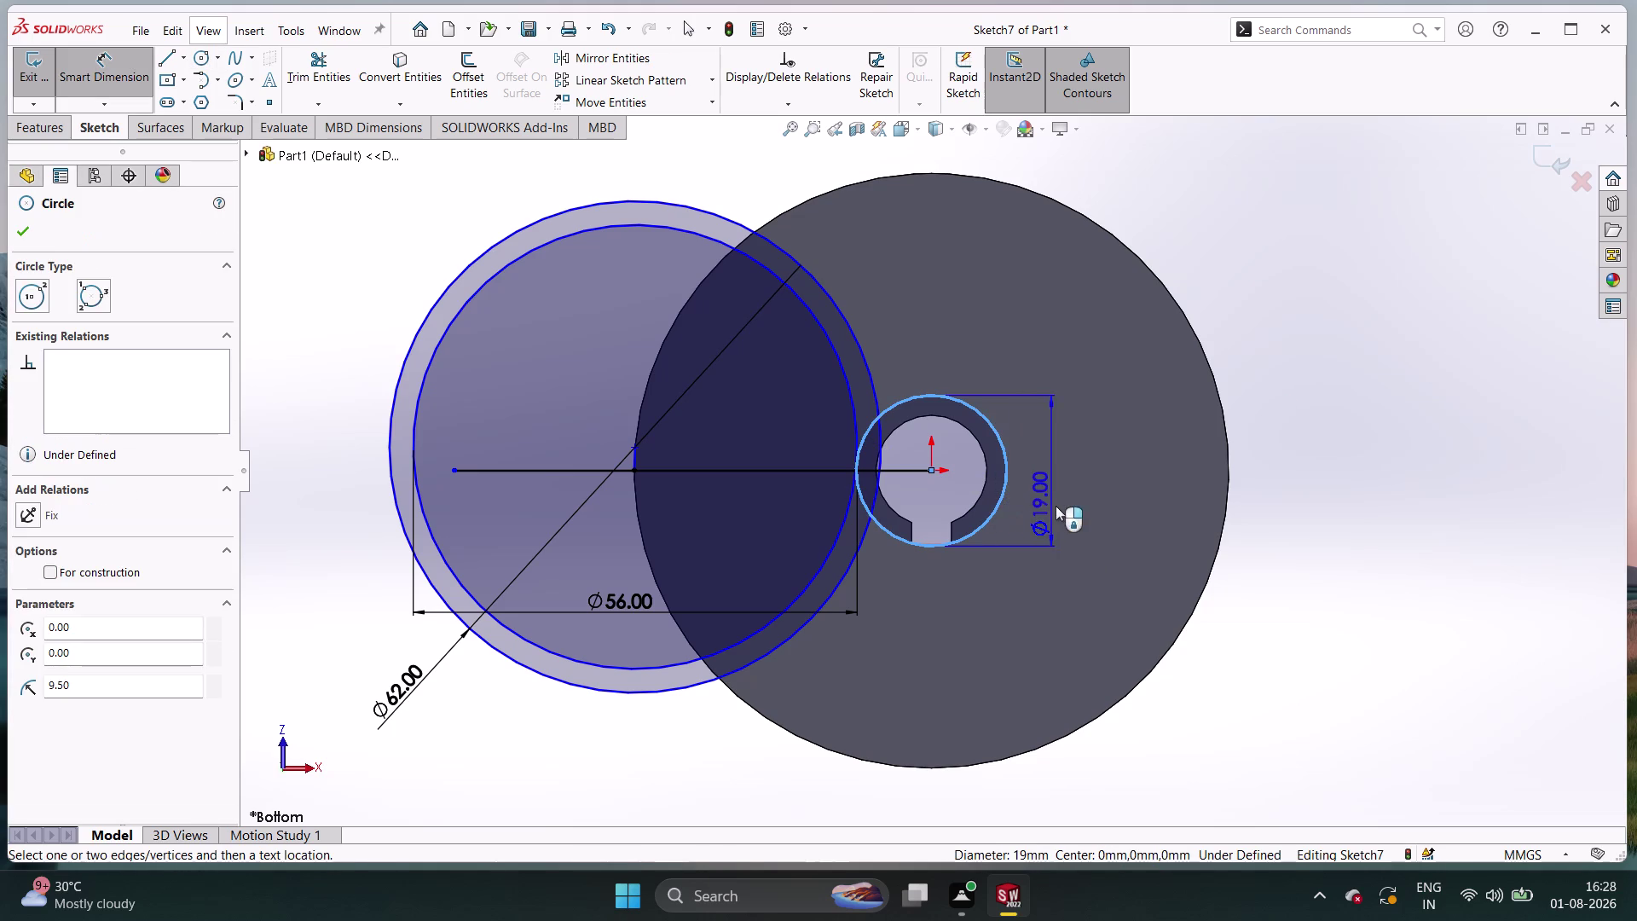